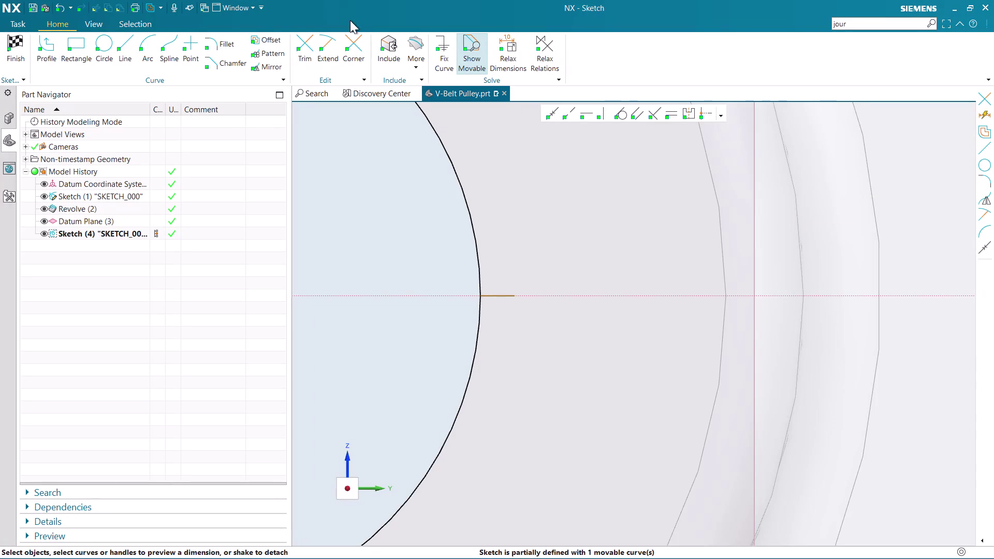
Offset the short line symmetrically by 3 mm into two parallel copies.
click(258, 41)
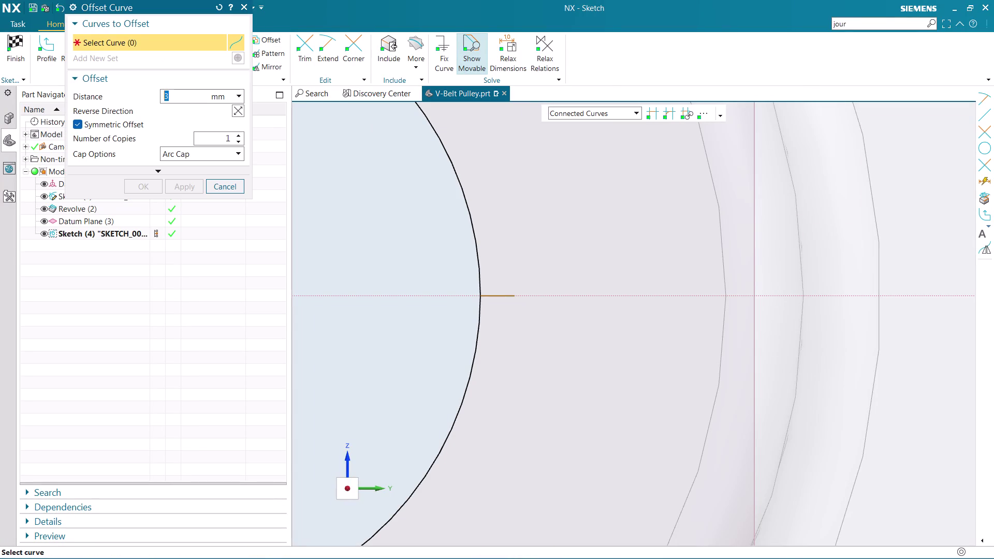
click(505, 297)
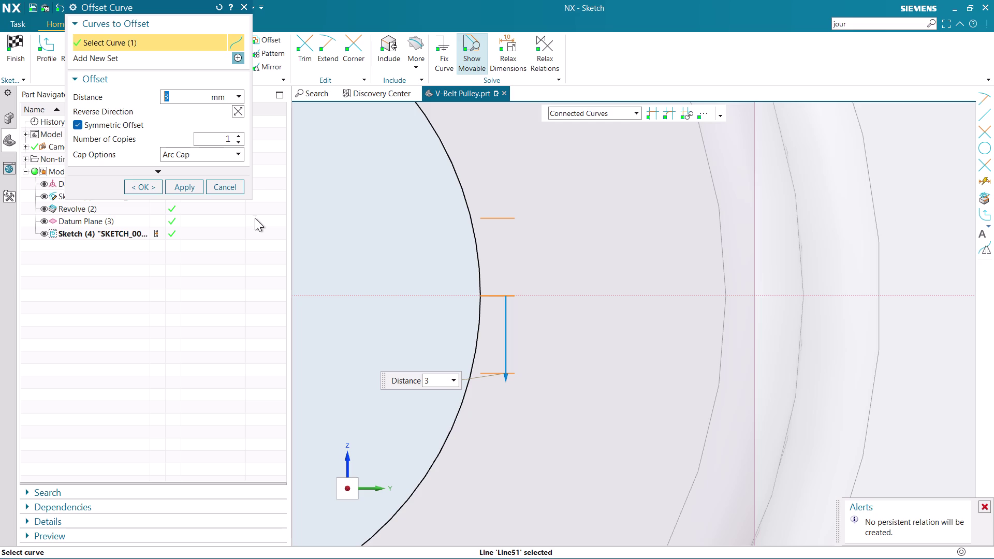
click(146, 186)
scroll(down, 3)
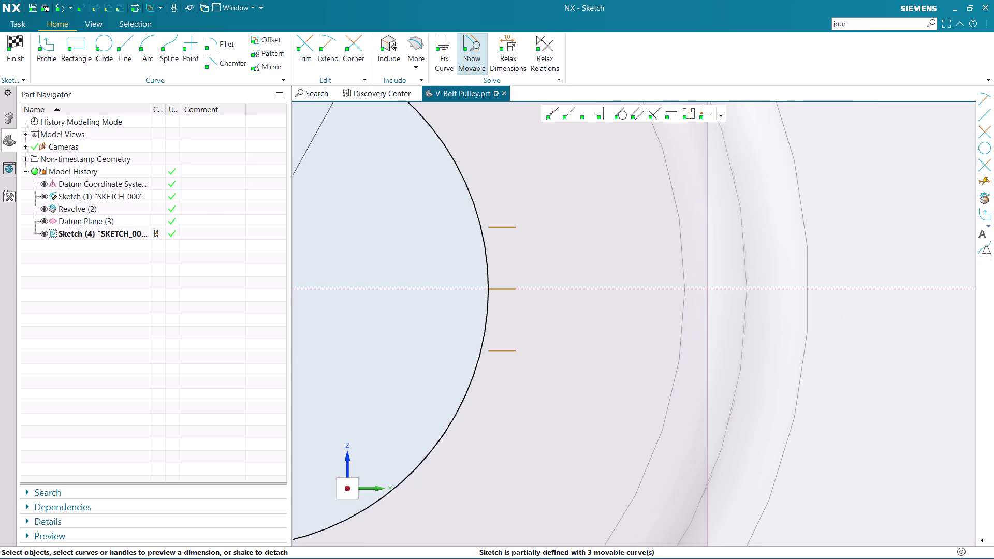
scroll(up, 3)
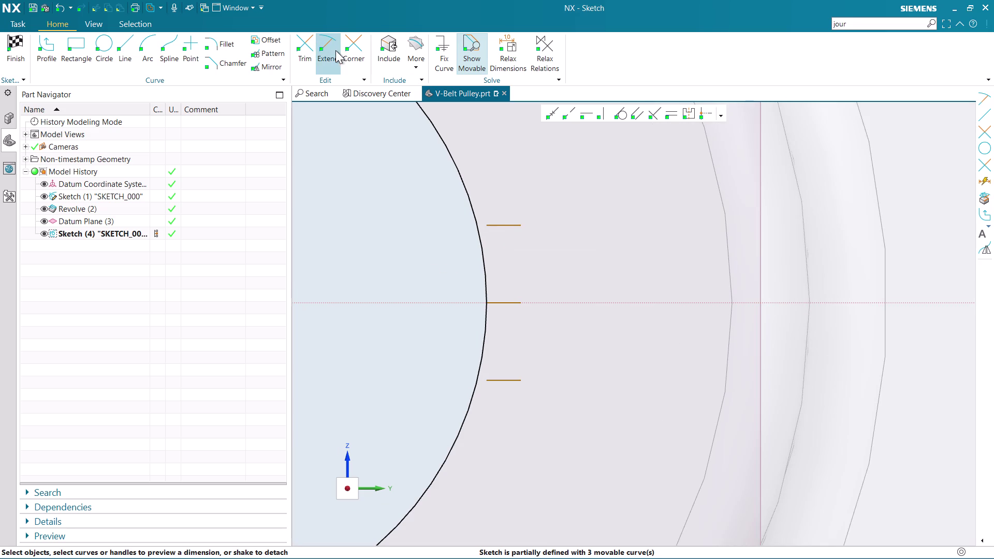
Extend the upper and lower offset lines.
click(327, 49)
click(500, 223)
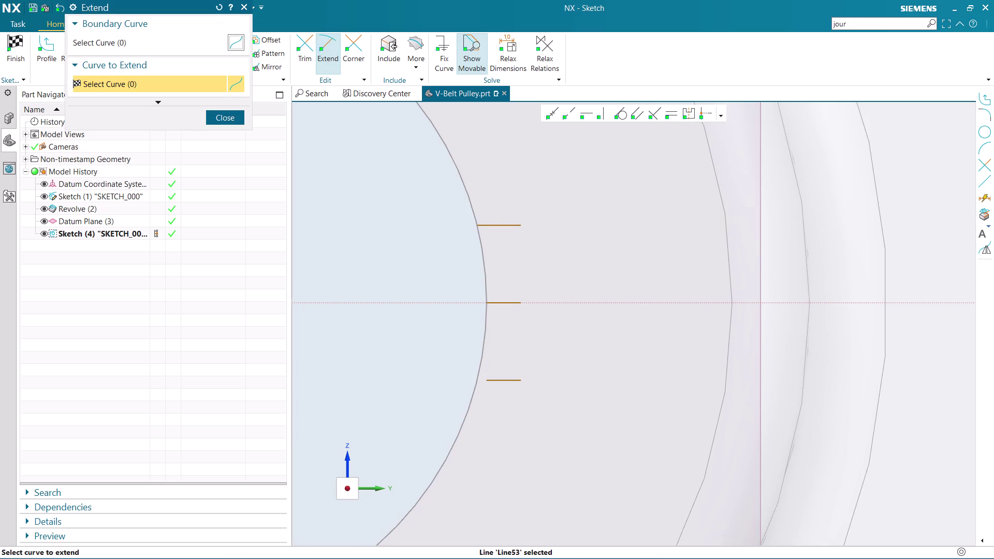
click(500, 383)
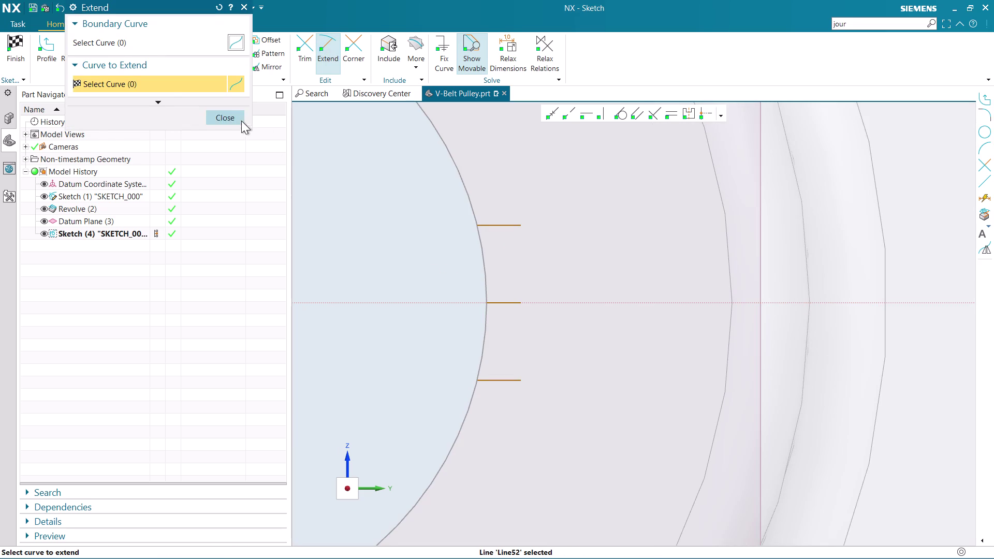
click(238, 120)
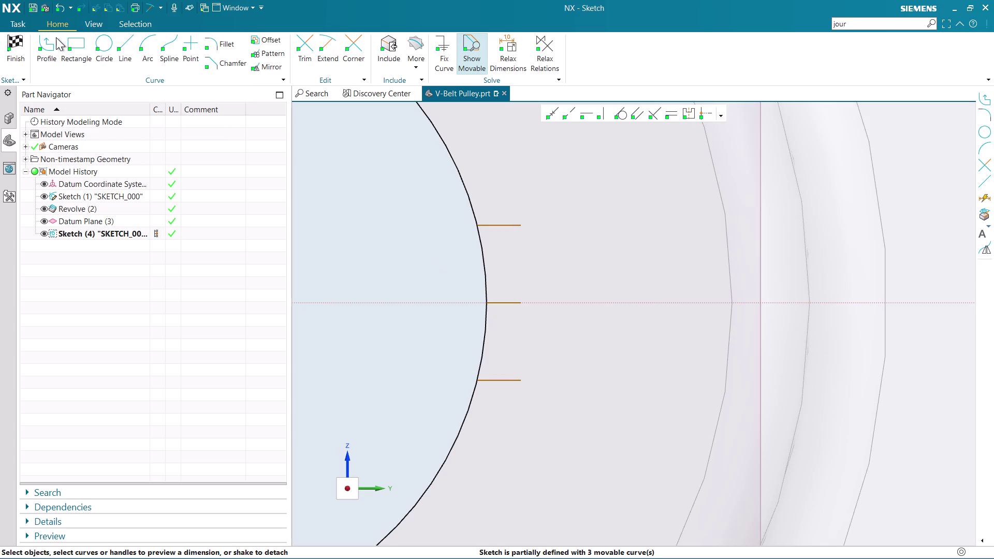
Draw a vertical line joining the ends of the upper and lower lines.
click(51, 40)
click(521, 227)
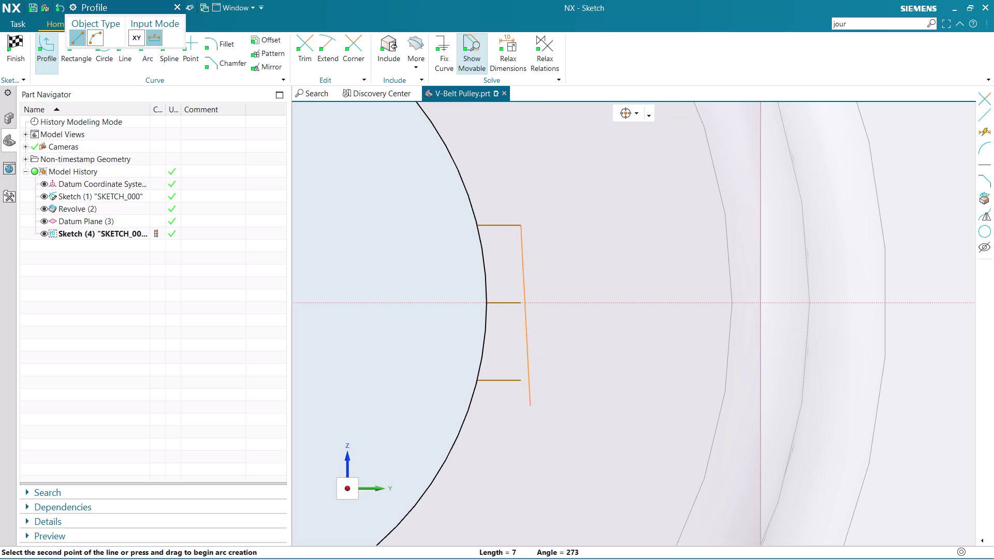
click(521, 382)
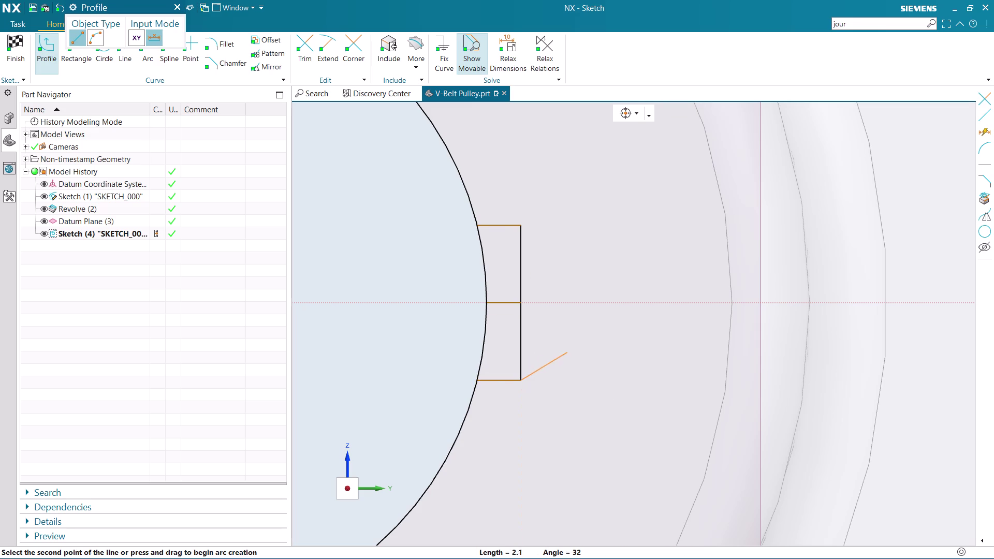
key(Escape)
key(Escape)
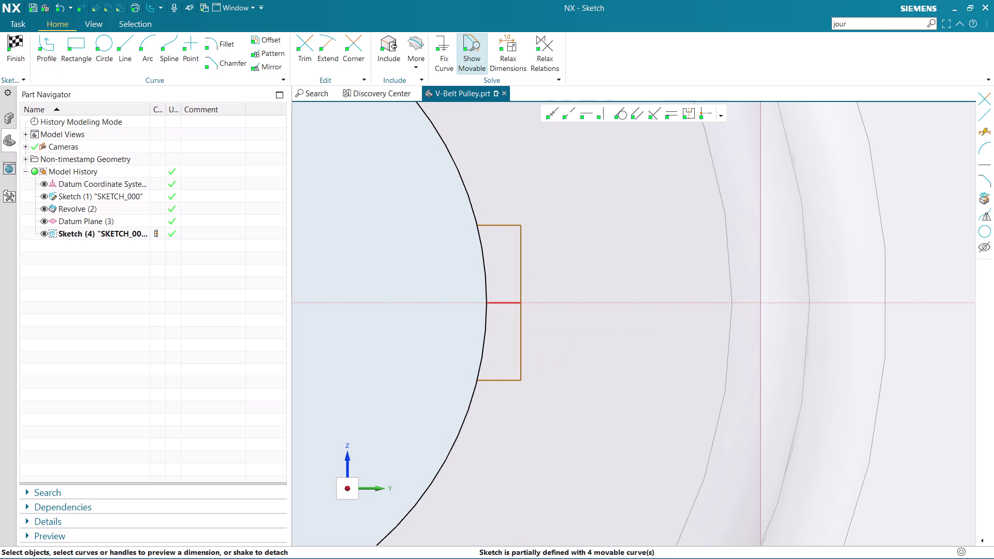
Set the keyway width dimension on the centre line to 3.
click(504, 305)
double_click(549, 451)
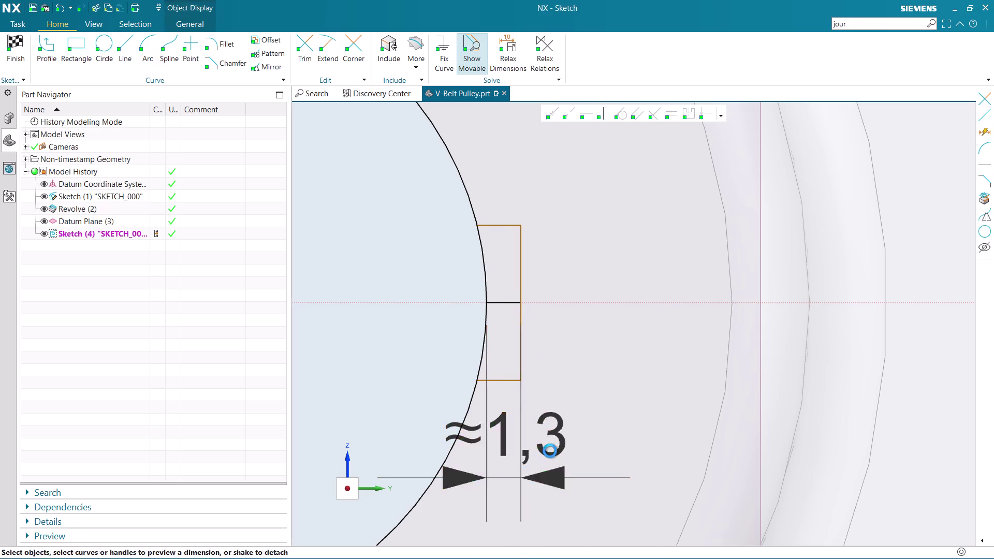
key(3)
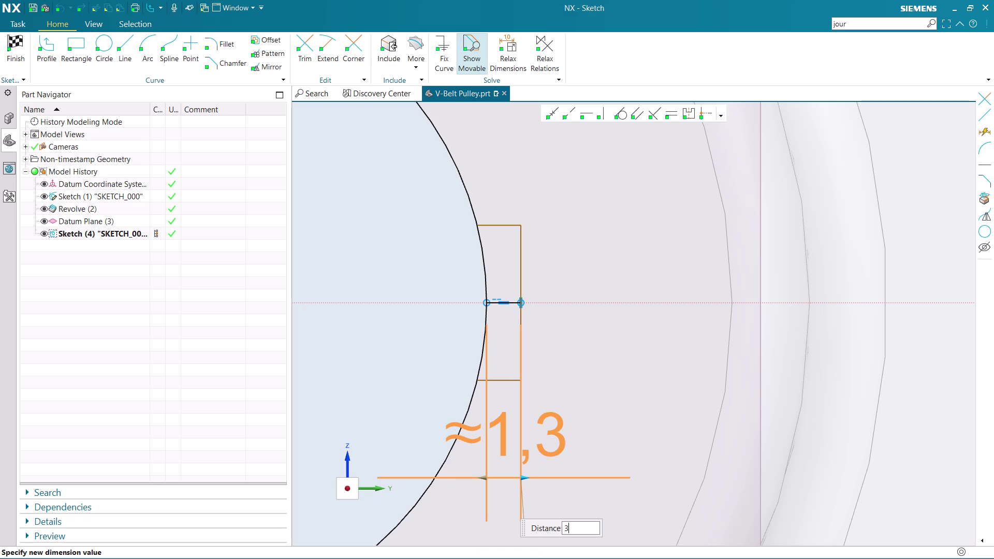
key(Return)
middle_click(632, 410)
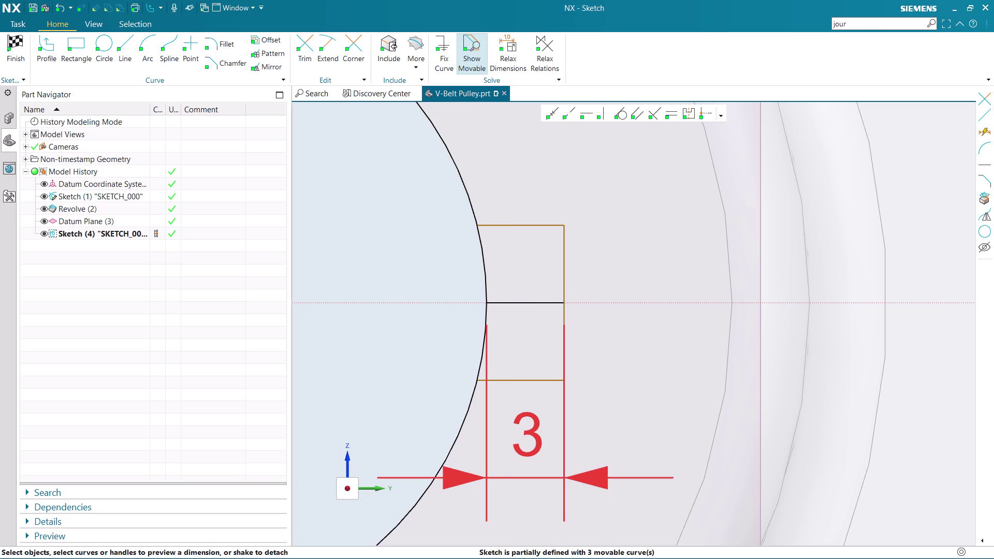
click(599, 482)
key(Delete)
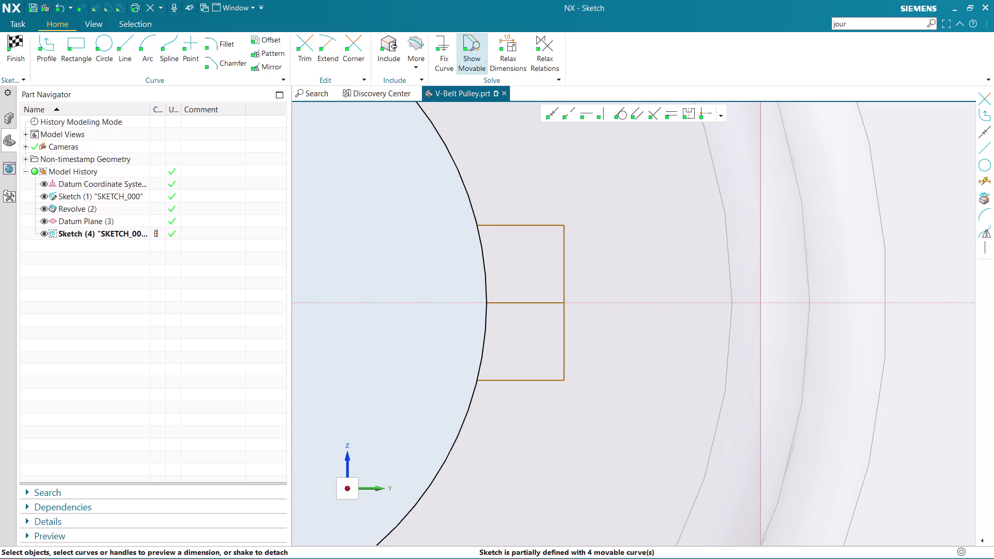
Change the centre line's settings from its right-click menu.
click(517, 302)
right_click(530, 304)
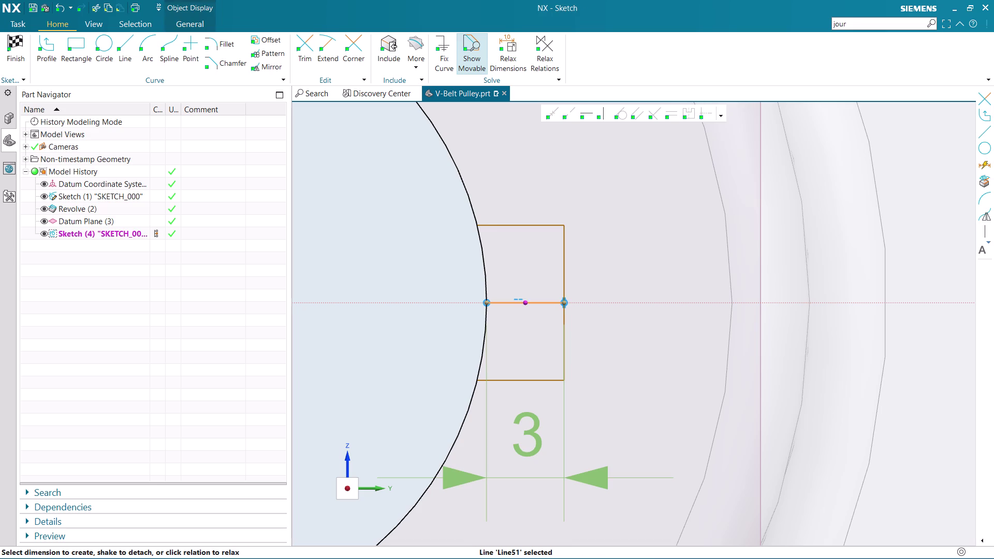
right_click(545, 301)
click(556, 293)
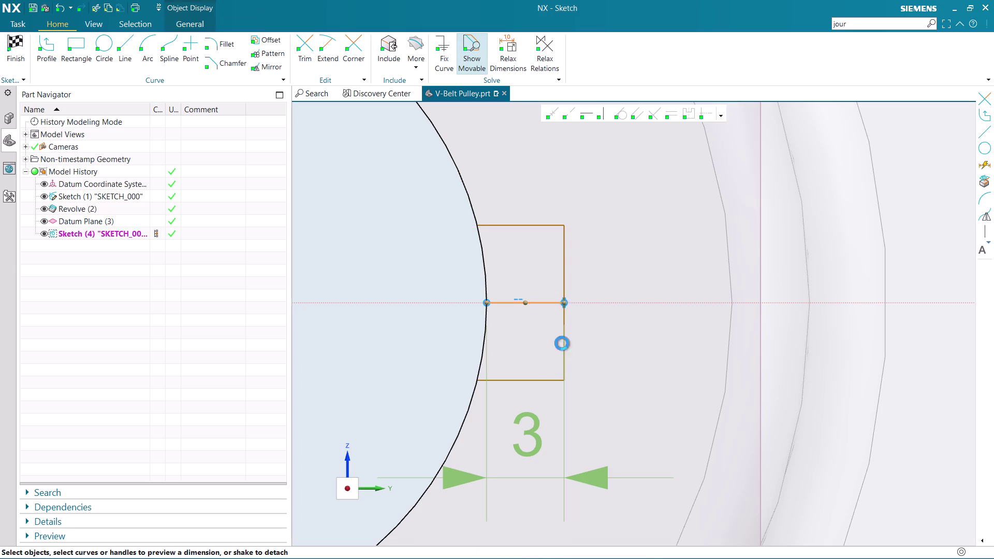
Set the keyway depth from the bore edge to 3.
click(512, 384)
double_click(535, 510)
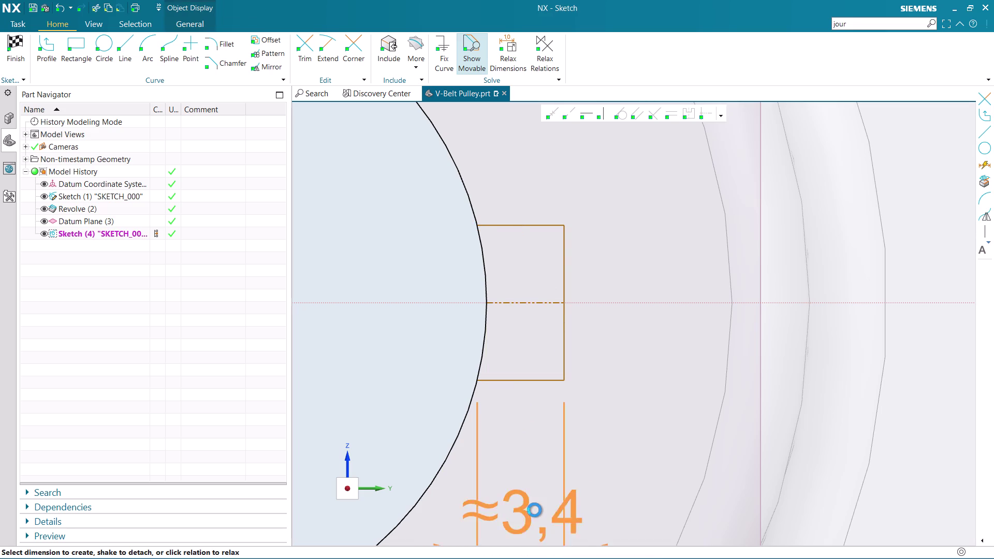
key(3)
key(Return)
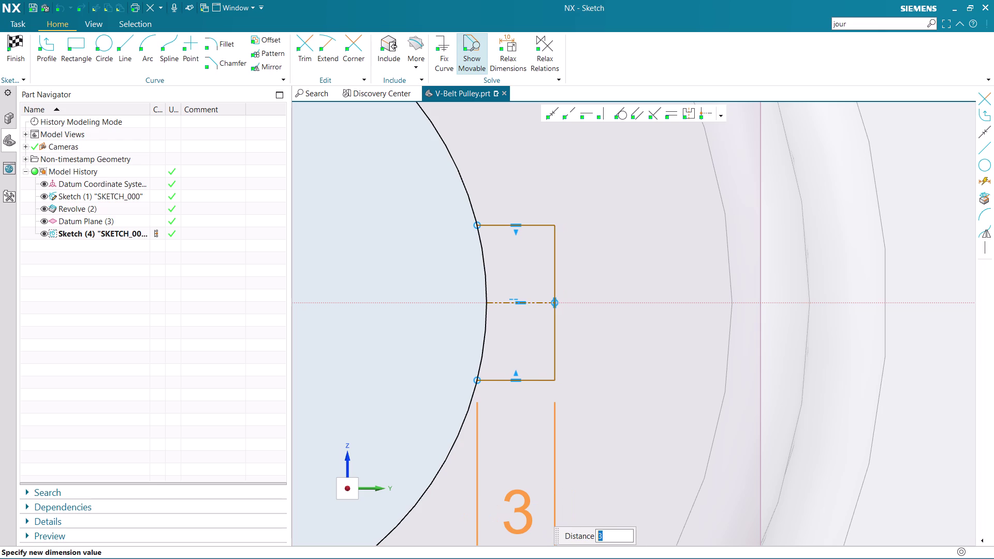
middle_click(608, 388)
scroll(down, 3)
scroll(down, 3)
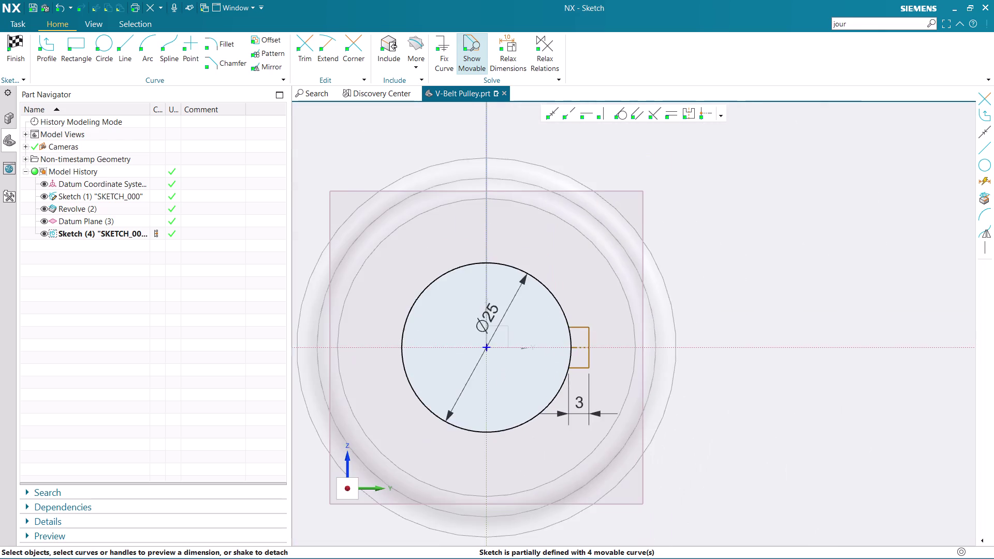
scroll(up, 3)
Trim away the bore arc and leftover centre line segments inside the keyway.
click(312, 56)
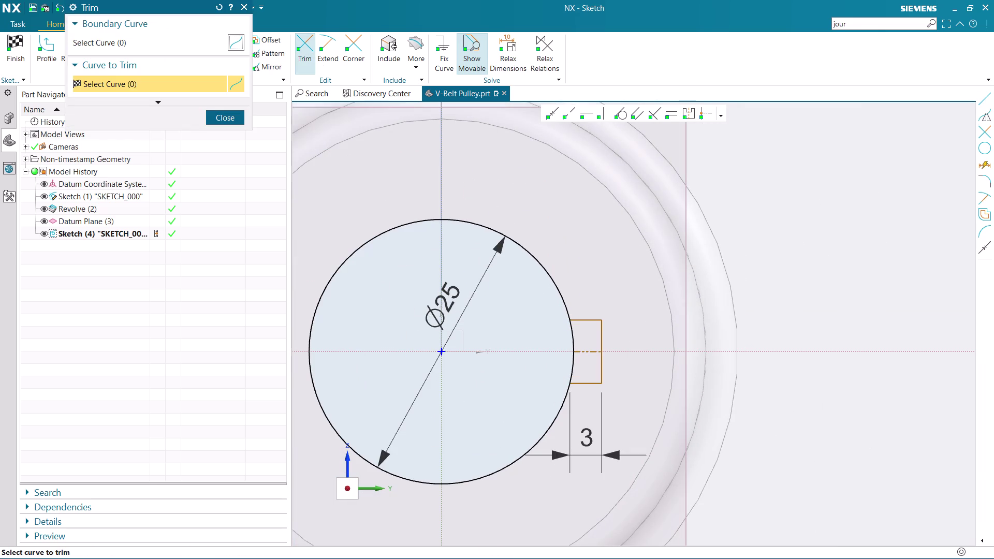
click(574, 361)
click(571, 343)
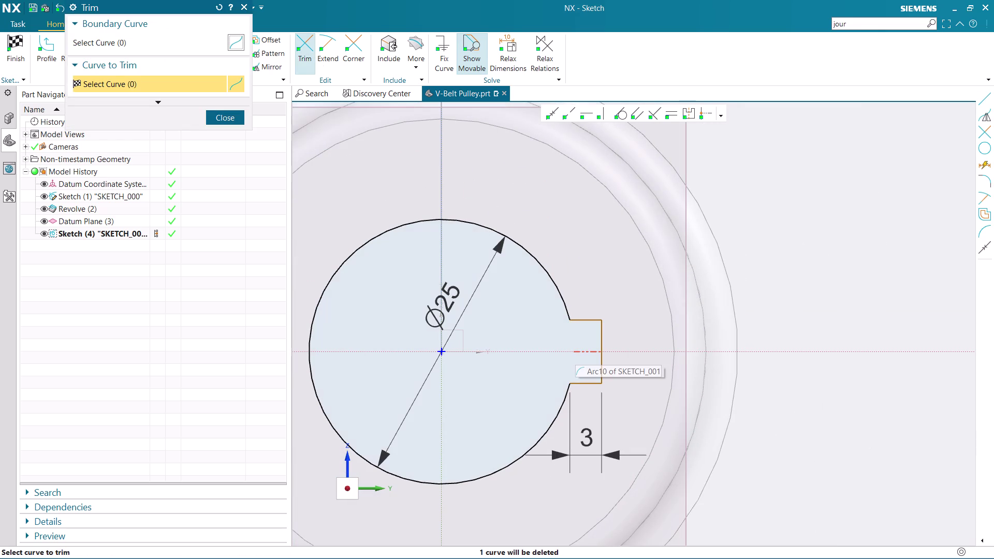
click(586, 353)
click(238, 118)
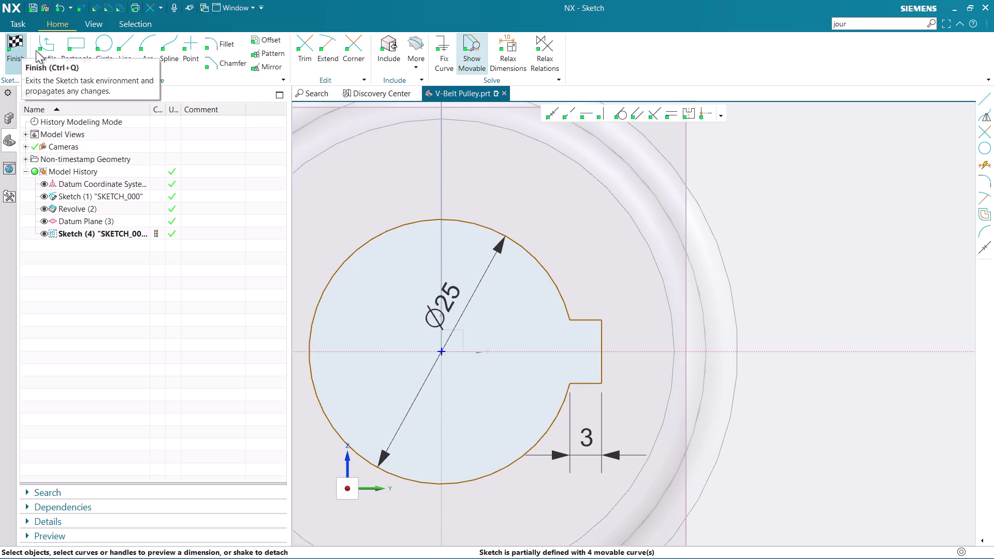
scroll(down, 3)
scroll(down, 3)
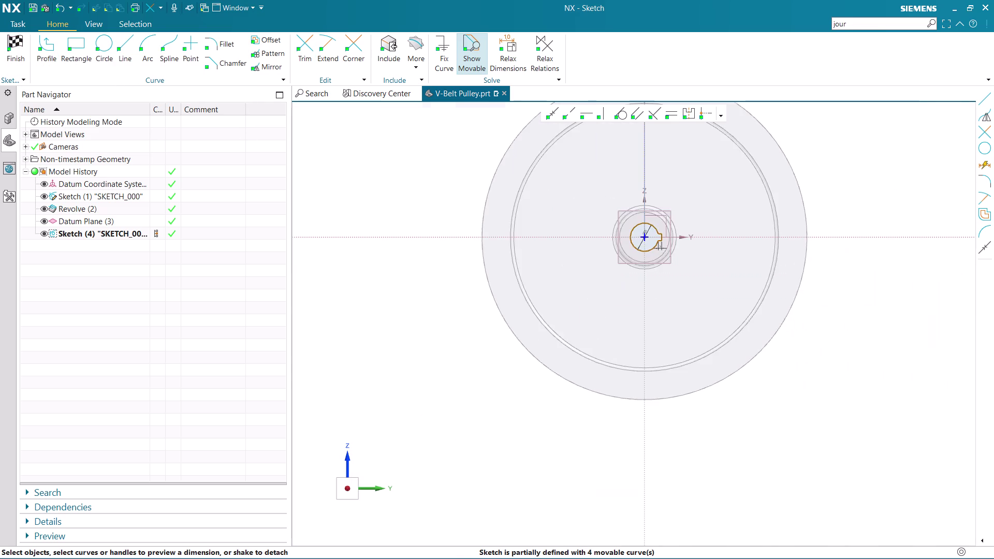
scroll(up, 3)
scroll(up, 3)
scroll(up, 3)
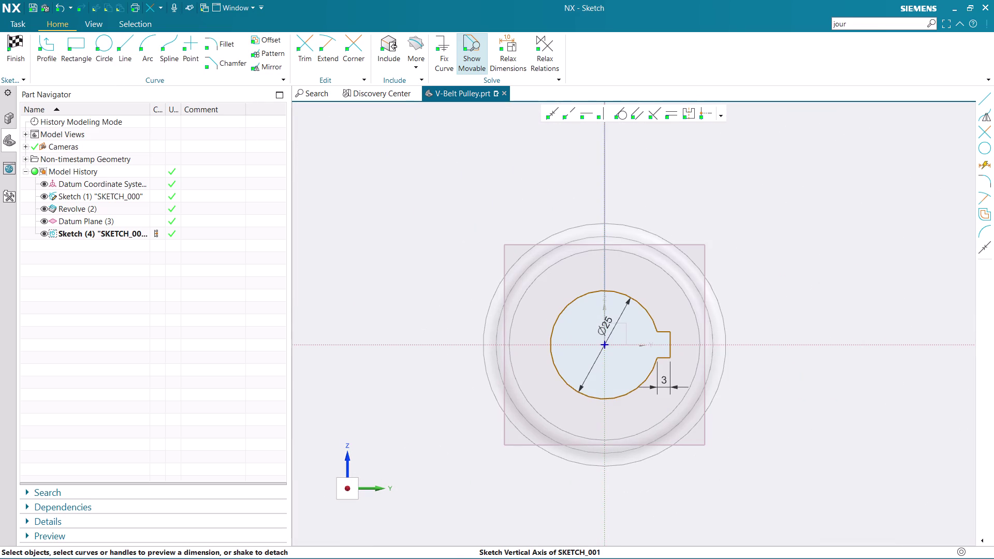
click(104, 52)
Draw a Ø125 circle centred on the sketch origin.
scroll(up, 3)
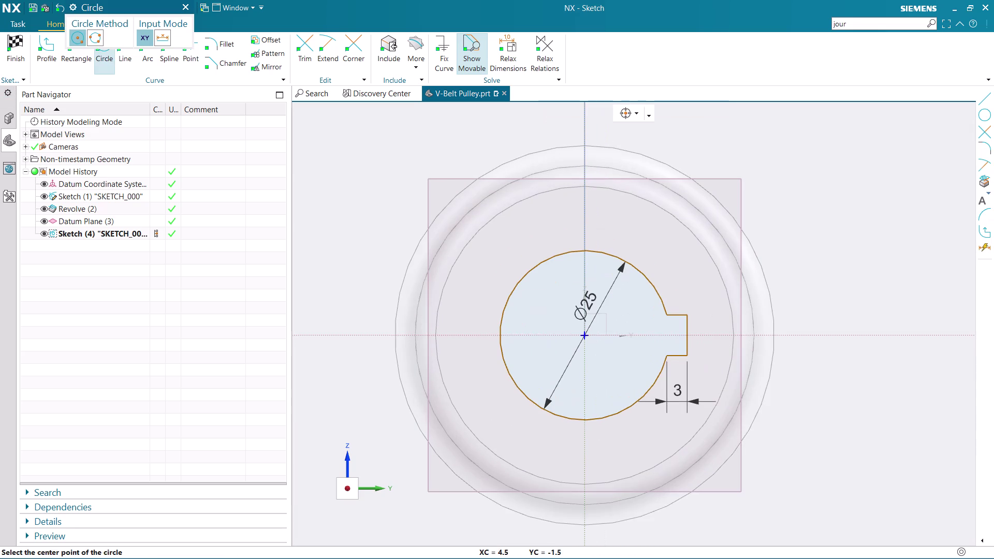
click(584, 335)
scroll(down, 3)
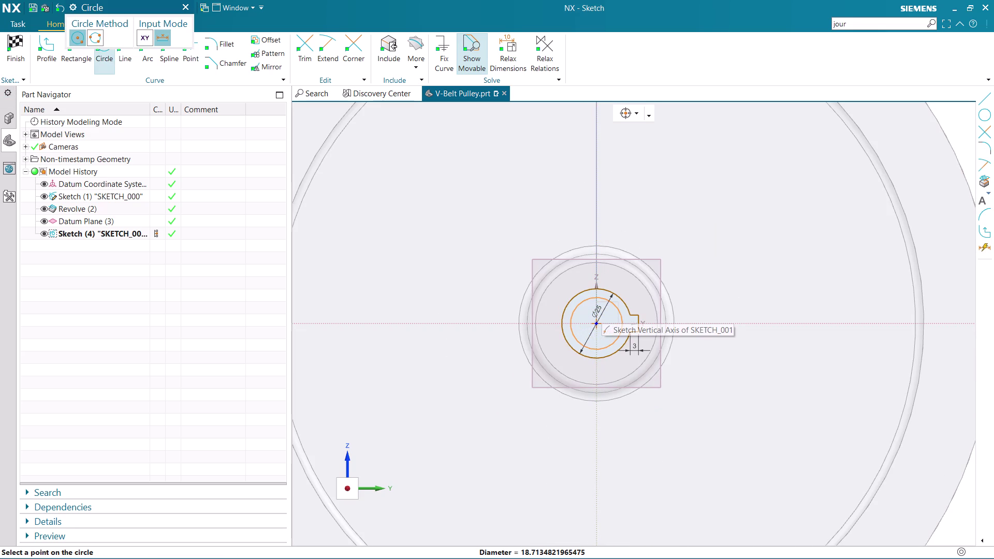
scroll(down, 3)
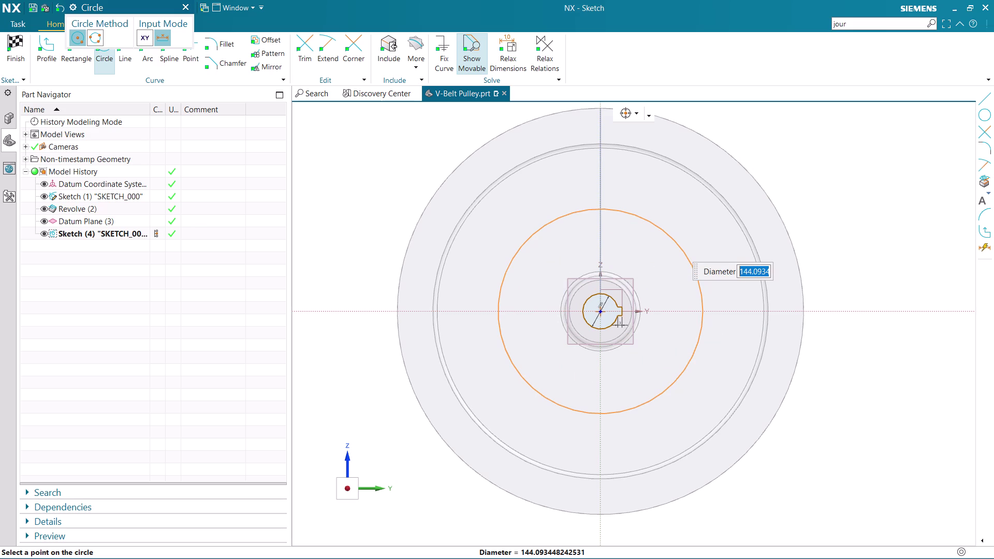
text(125)
key(Return)
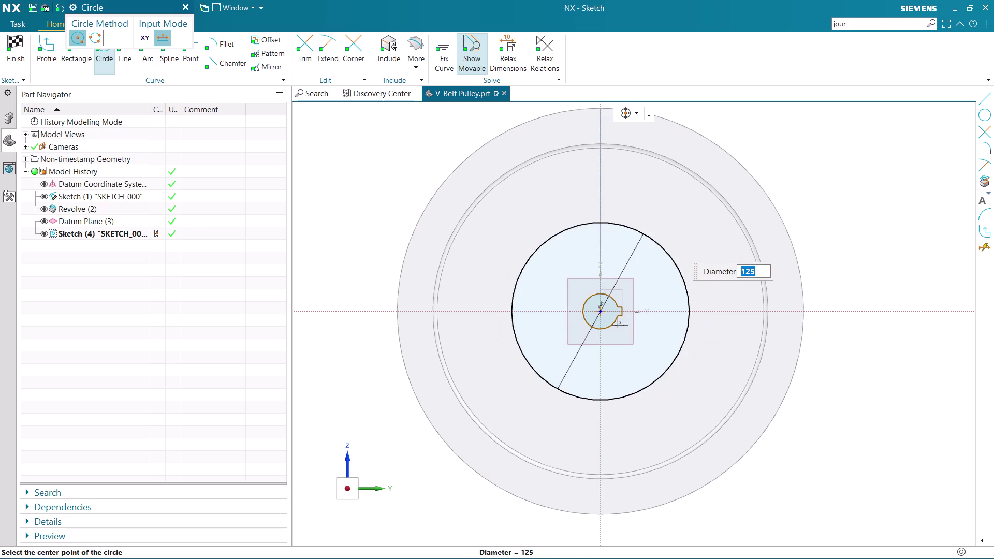
key(Escape)
key(Escape)
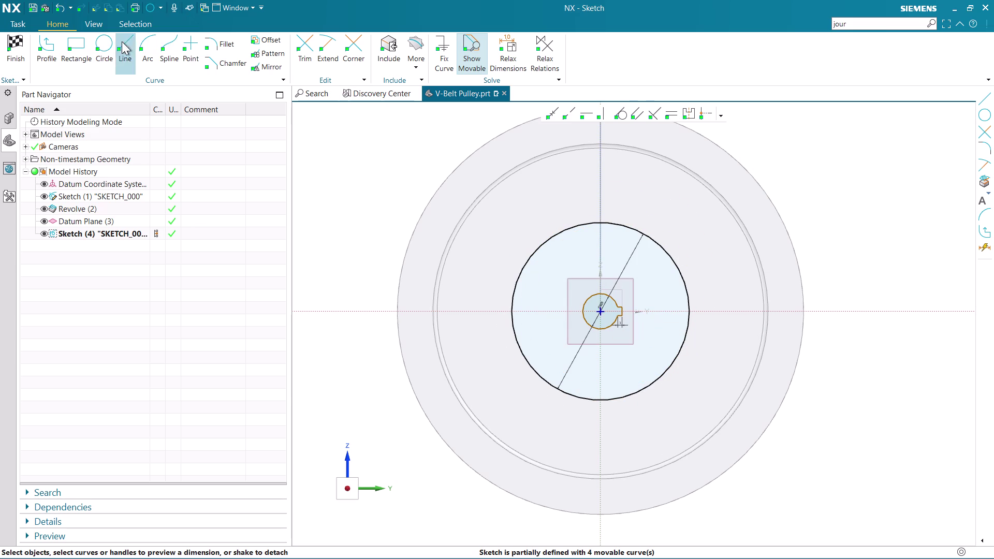
Draw a Ø36 circle centred on the vertical axis above the hub.
click(107, 39)
scroll(up, 3)
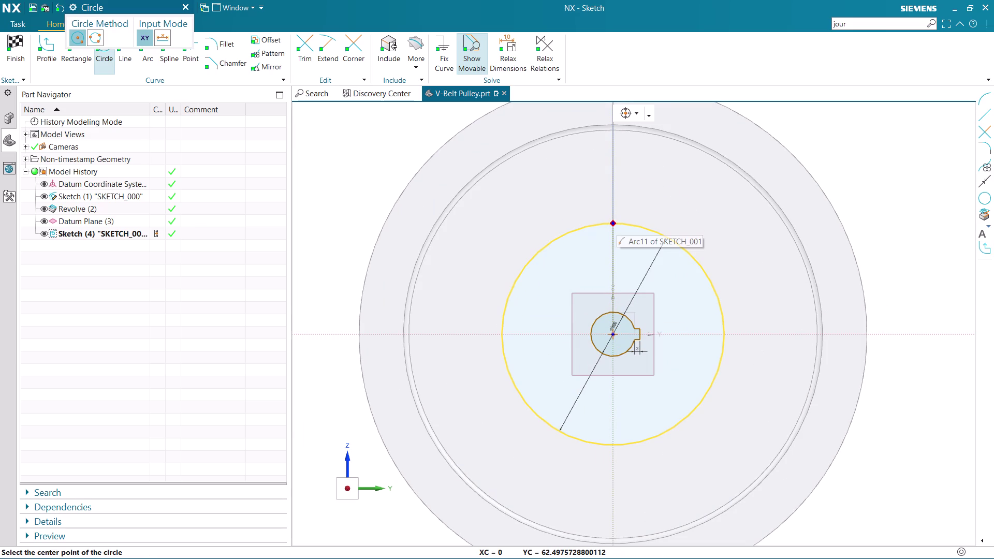
scroll(up, 3)
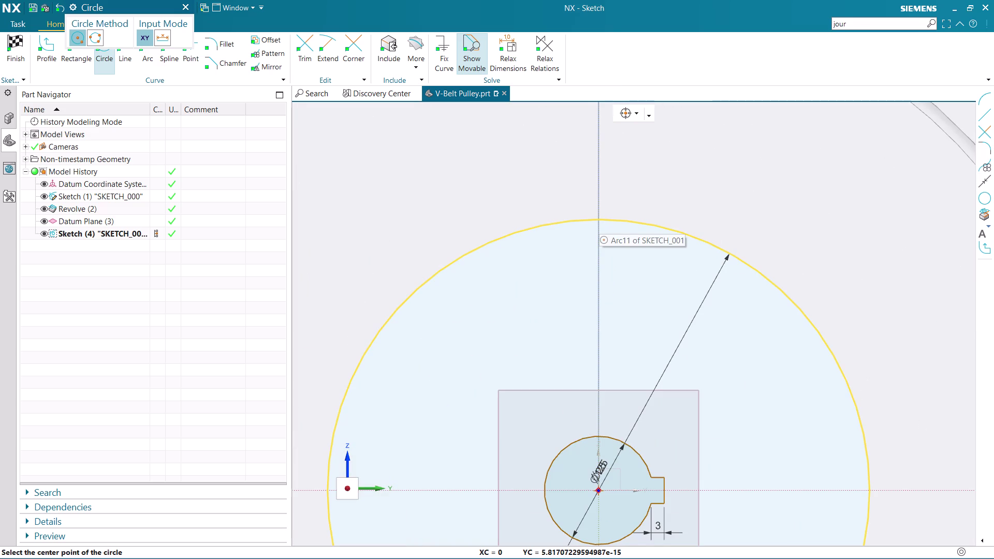
click(599, 220)
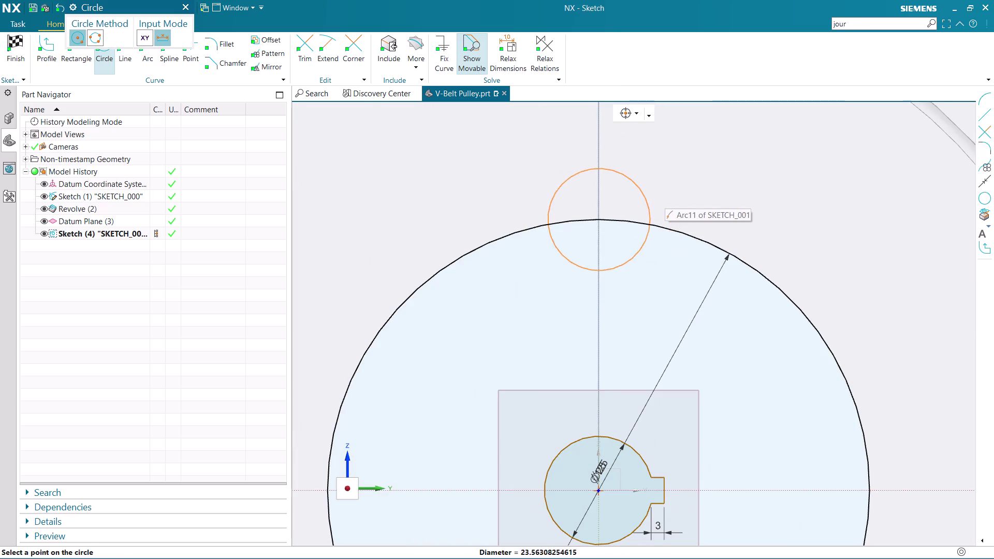
scroll(down, 3)
scroll(down, 3)
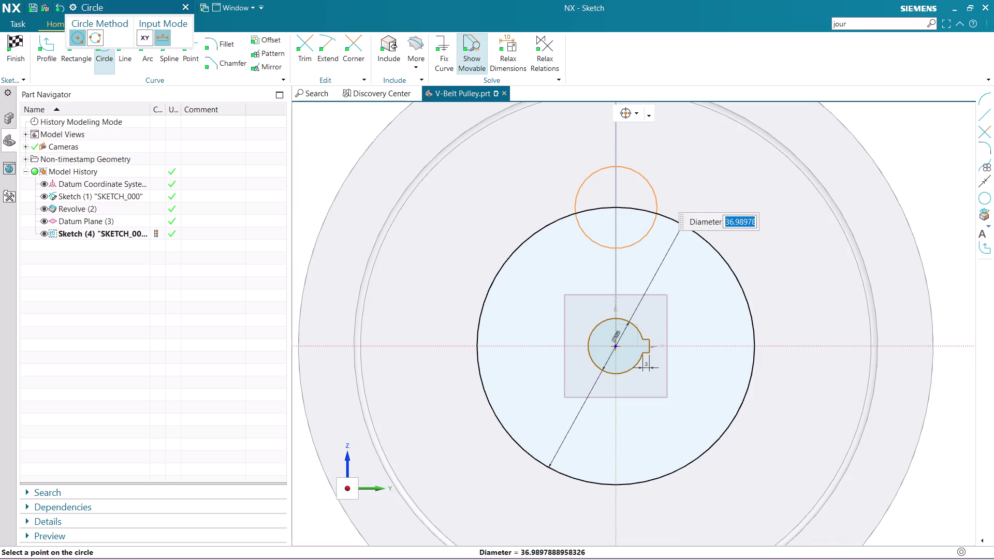
text(3)
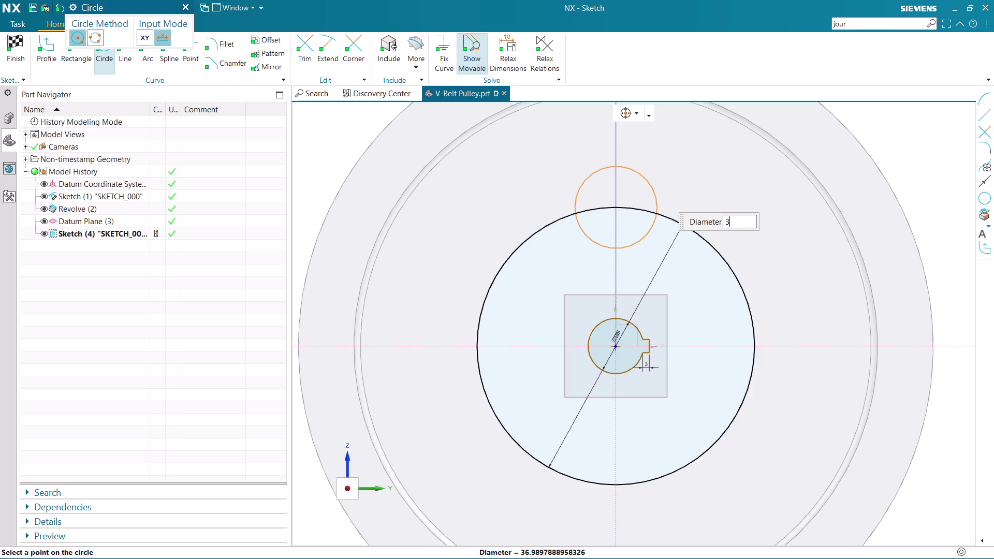
text(6)
key(Return)
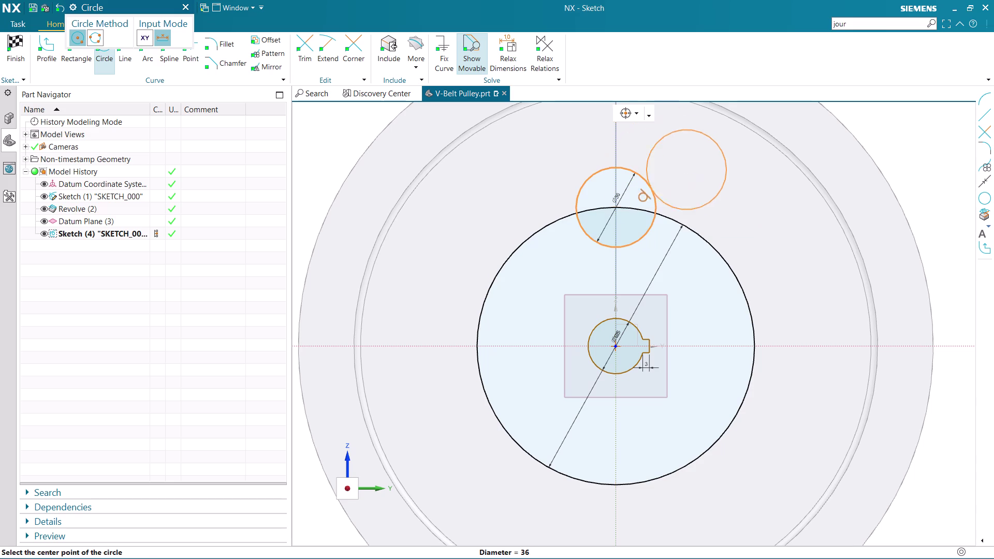
middle_click(693, 178)
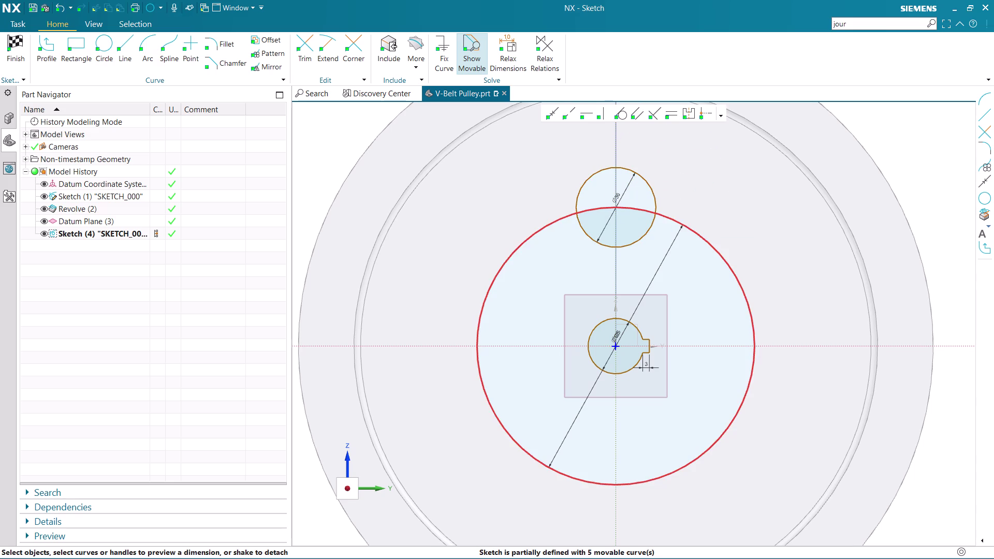
Convert the large circle to a reference curve, then clear the selection.
right_click(677, 222)
click(692, 207)
scroll(up, 3)
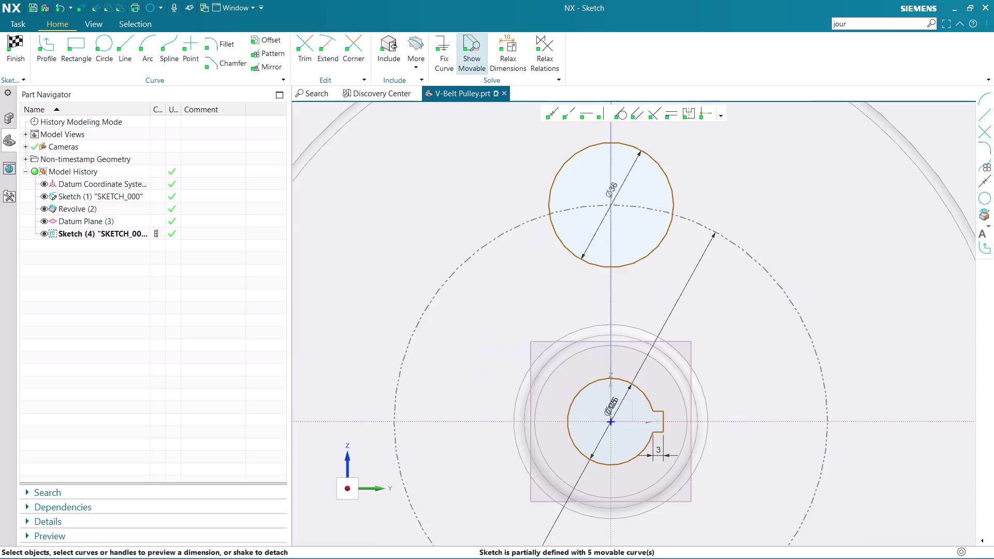
scroll(up, 3)
click(781, 192)
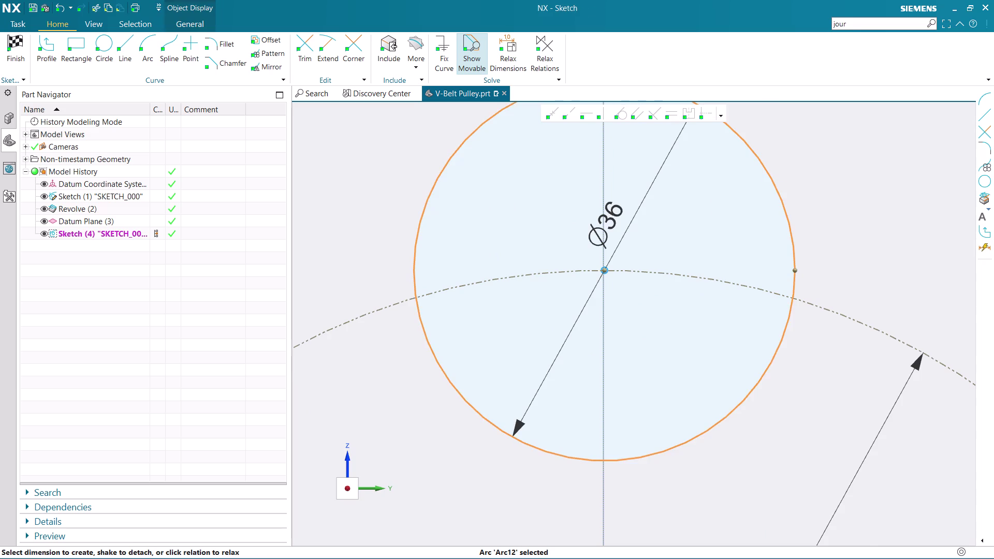
scroll(up, 3)
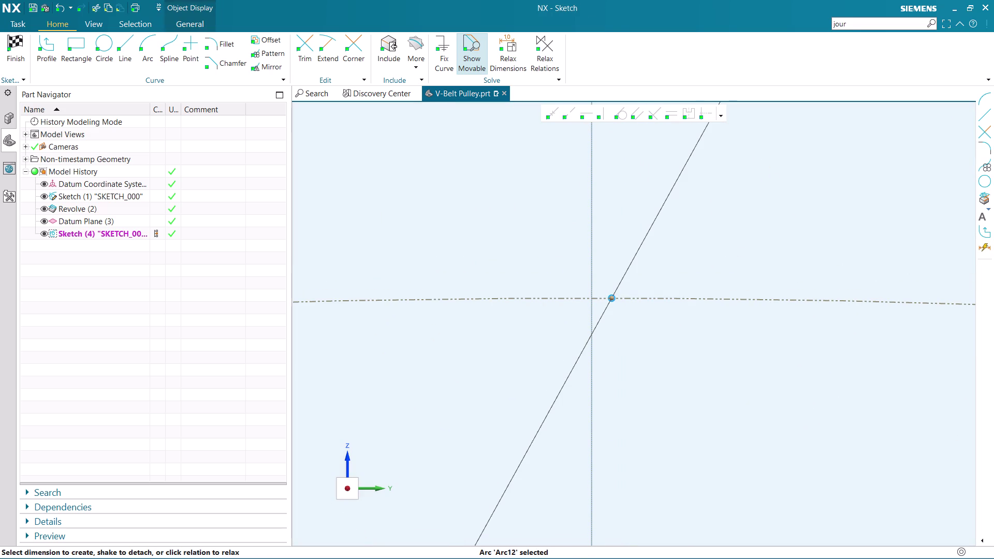
key(Escape)
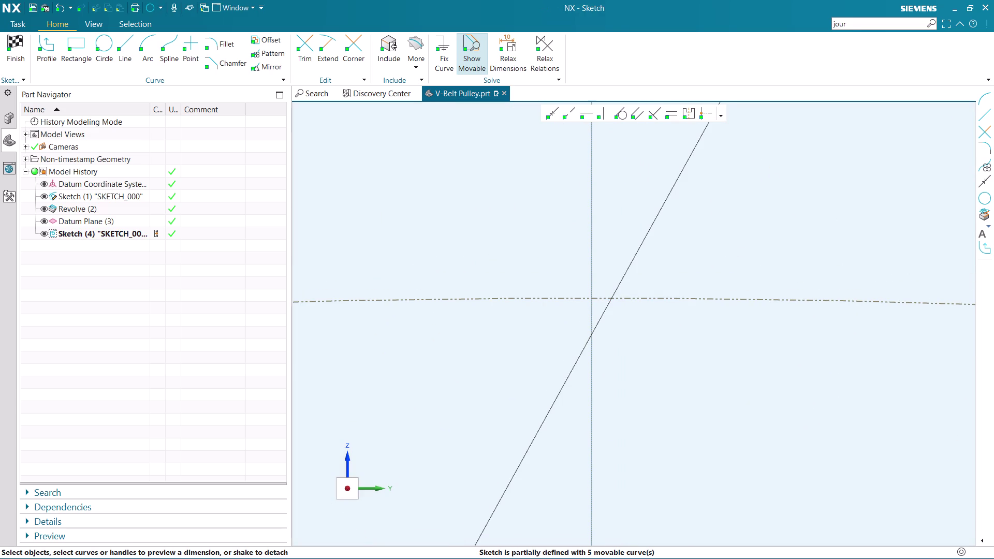
Make the Ø36 circle's centre coincident with the dashed reference circle.
click(557, 120)
scroll(down, 3)
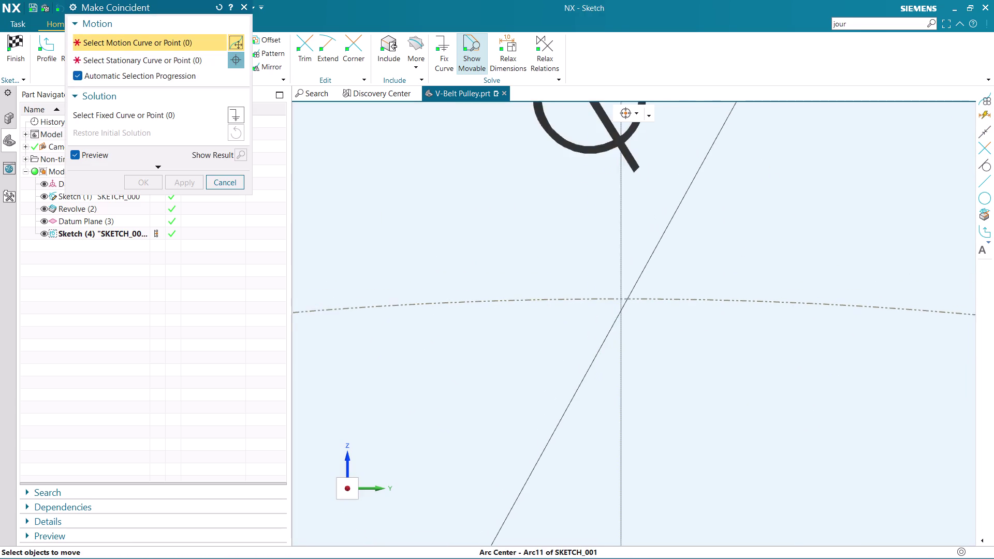
scroll(down, 3)
scroll(down, 3)
scroll(up, 3)
scroll(up, 3)
scroll(up, 3)
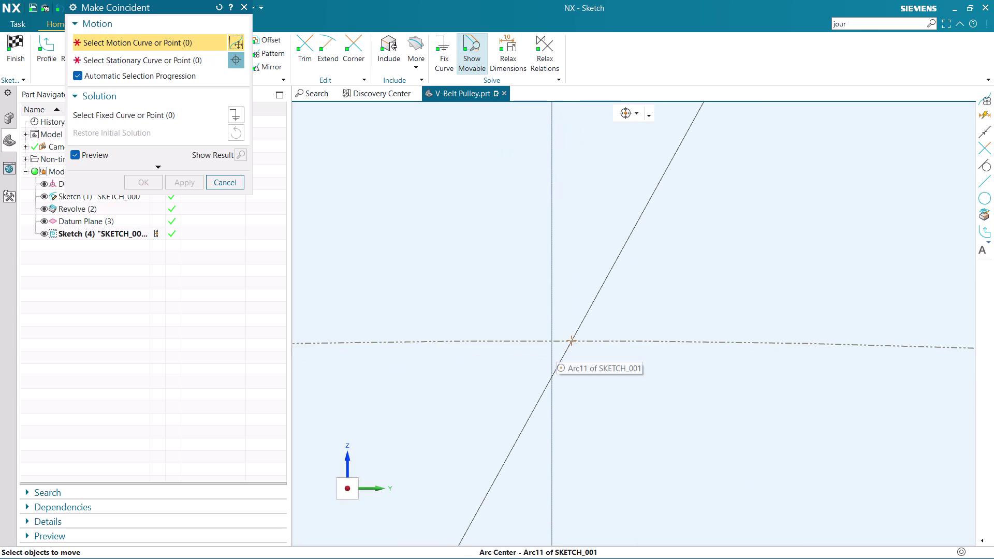
scroll(up, 3)
click(575, 340)
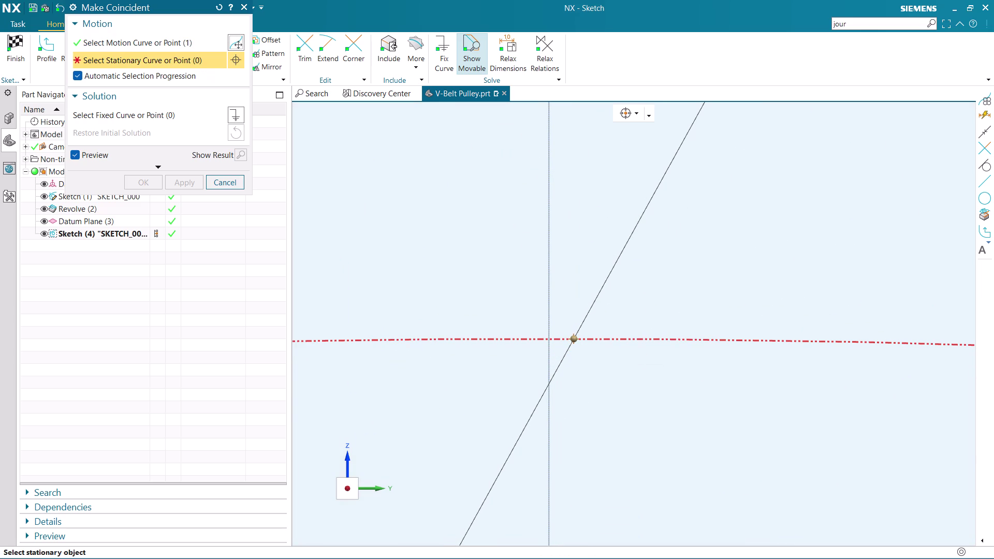
click(550, 338)
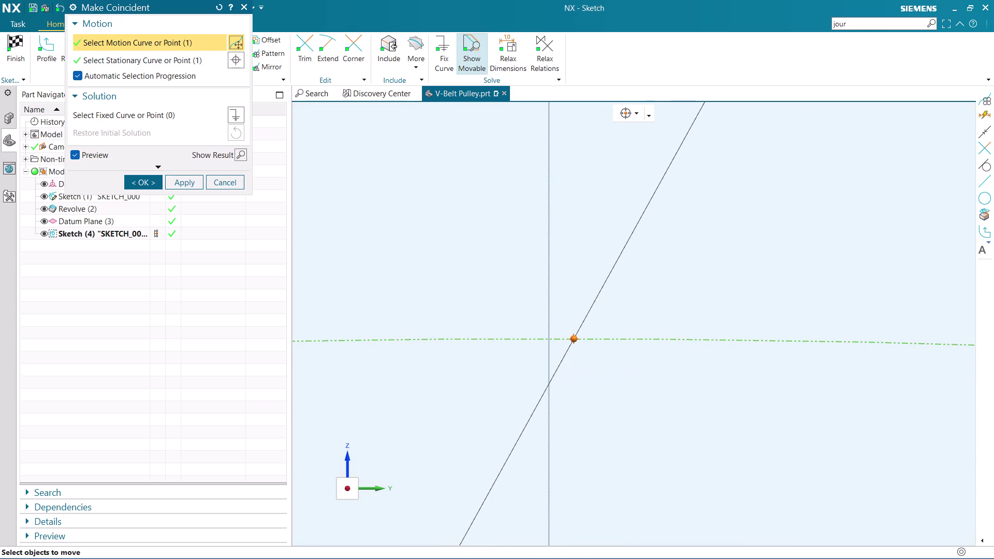
click(218, 180)
Undo the last sketch change.
scroll(up, 3)
scroll(down, 3)
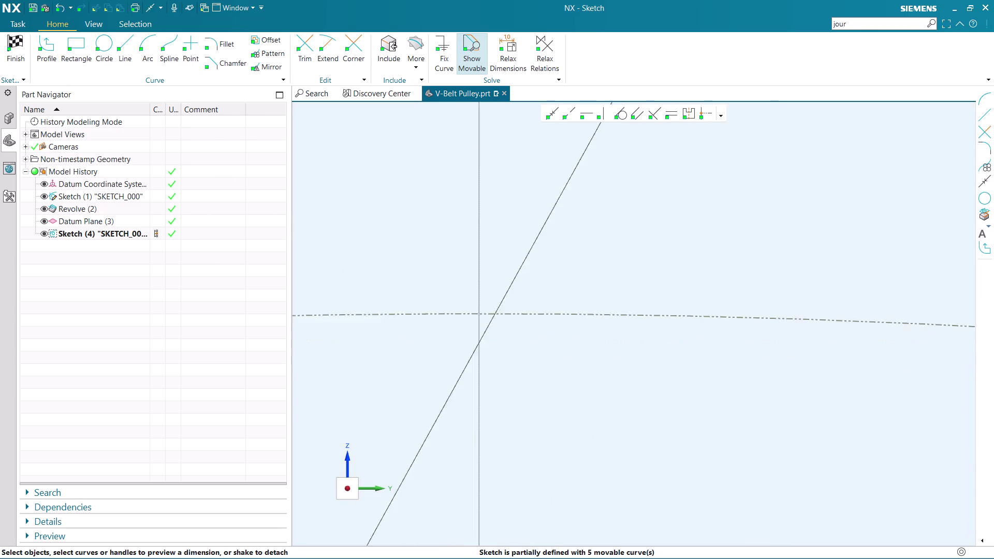
scroll(down, 3)
key(ctrl+z)
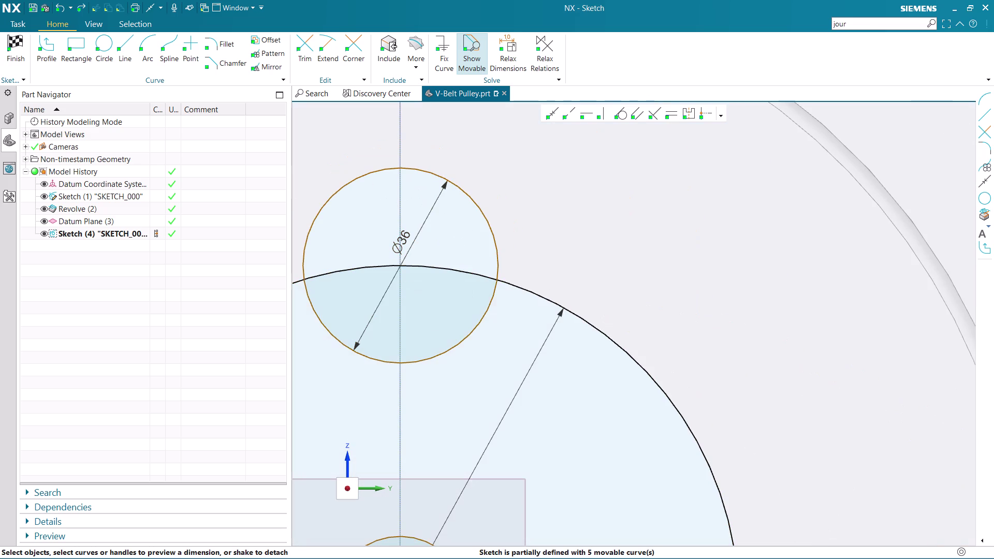
Undo once more and delete the Ø36 circle.
key(ctrl+z)
right_click(448, 269)
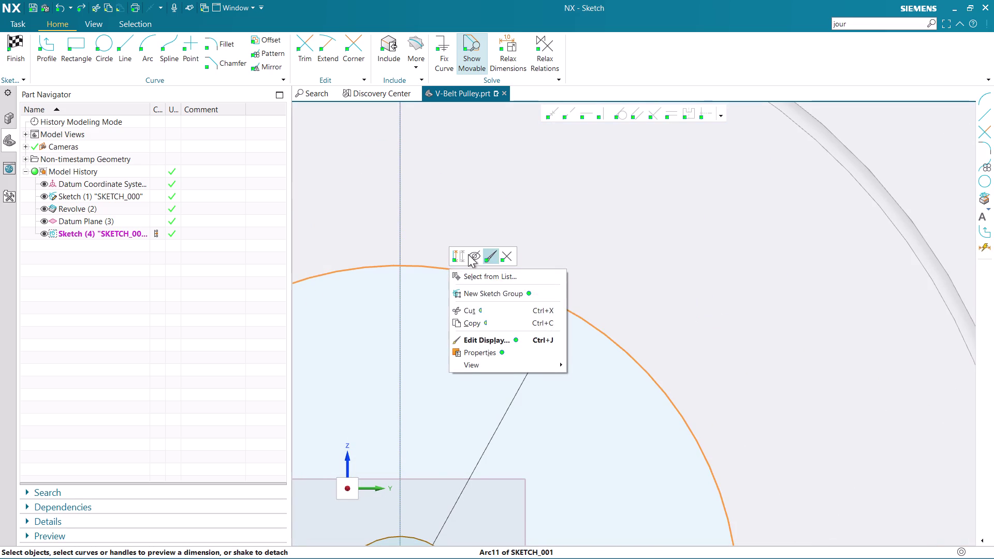
click(459, 254)
scroll(down, 3)
scroll(up, 3)
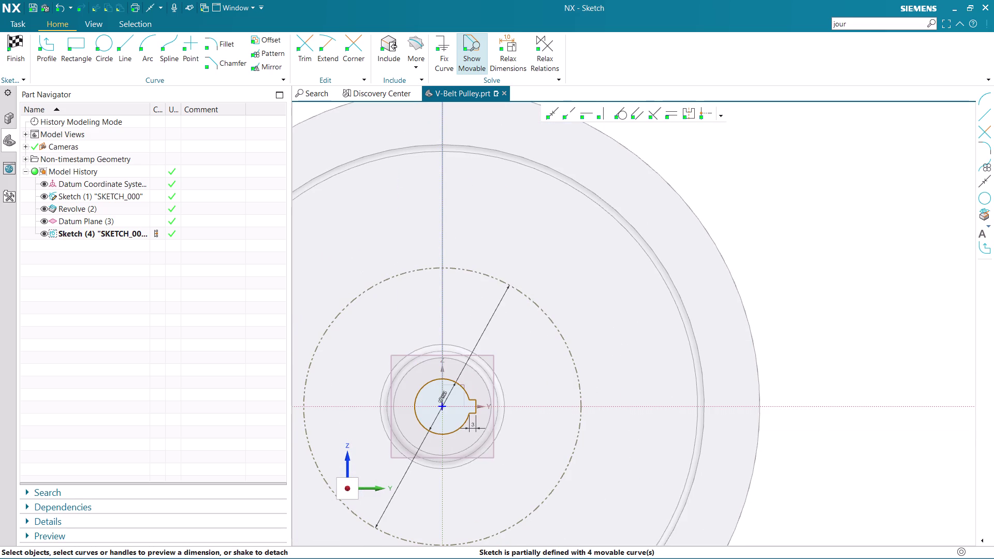
Draw a circle at the sketch origin, then delete it again.
click(101, 45)
scroll(up, 3)
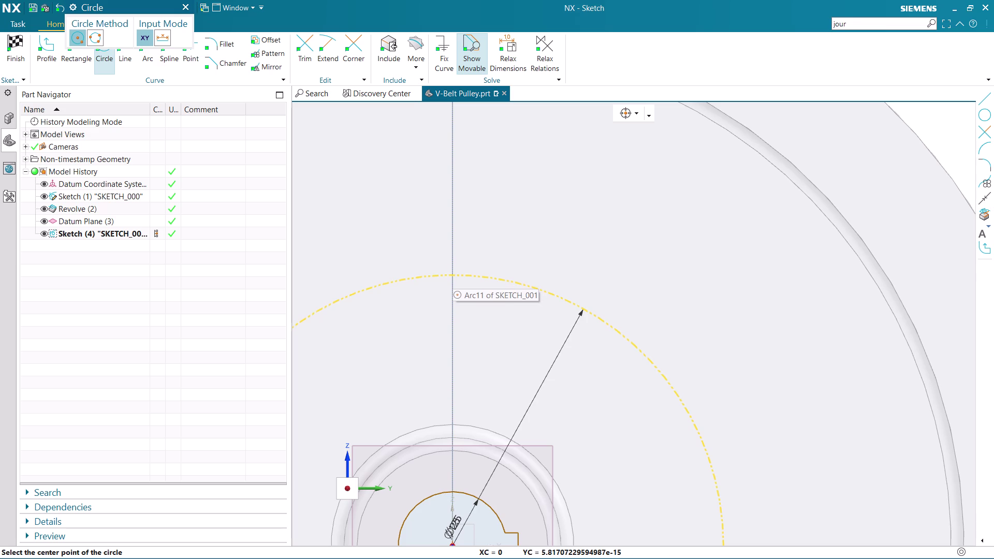
click(454, 275)
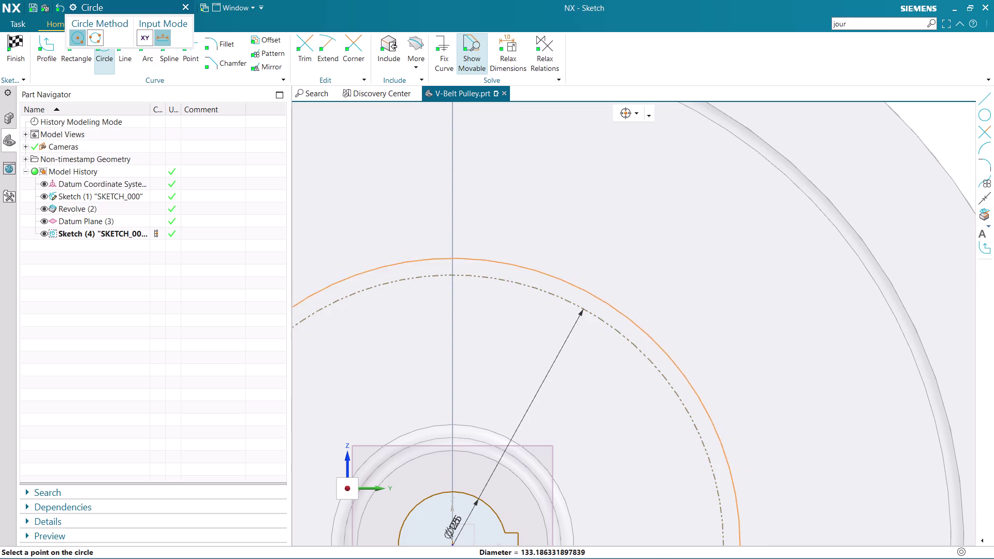
key(ctrl+z)
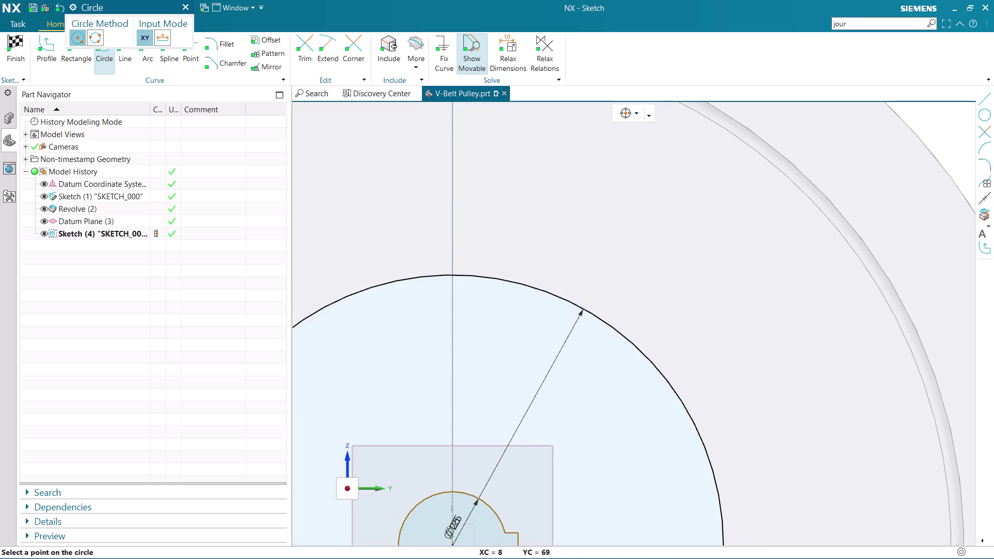
key(Escape)
right_click(468, 279)
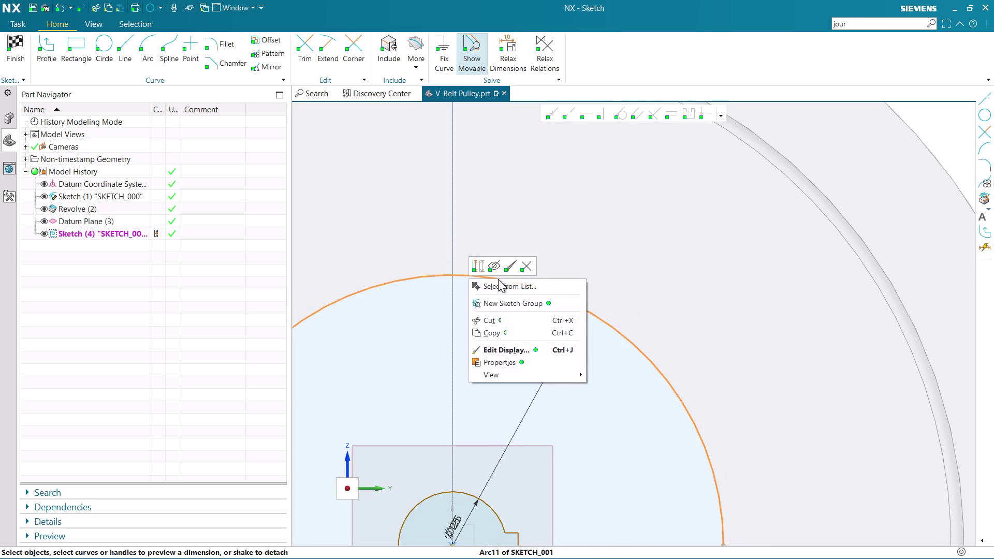
click(481, 265)
scroll(down, 3)
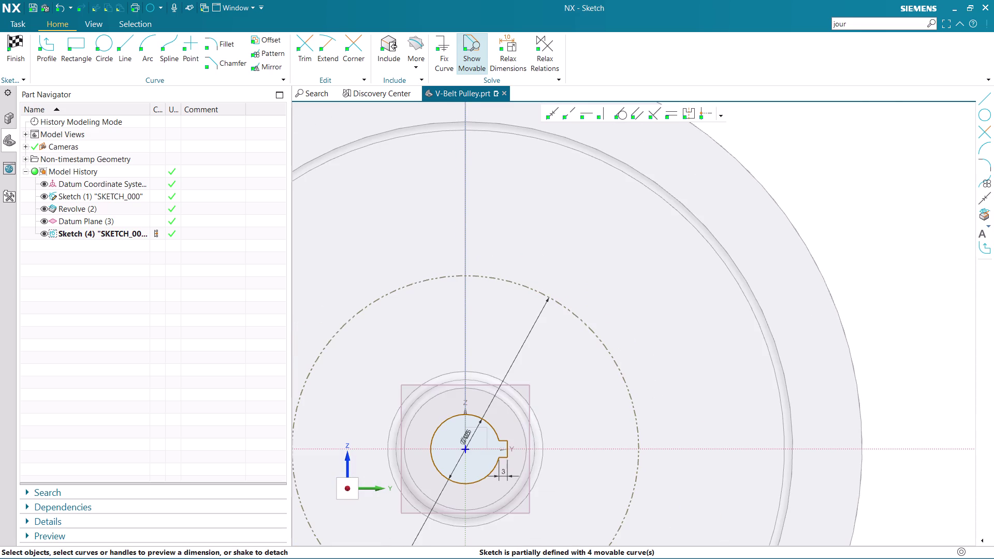
click(49, 51)
Draw a vertical line along the axis down to the hub centre.
scroll(up, 3)
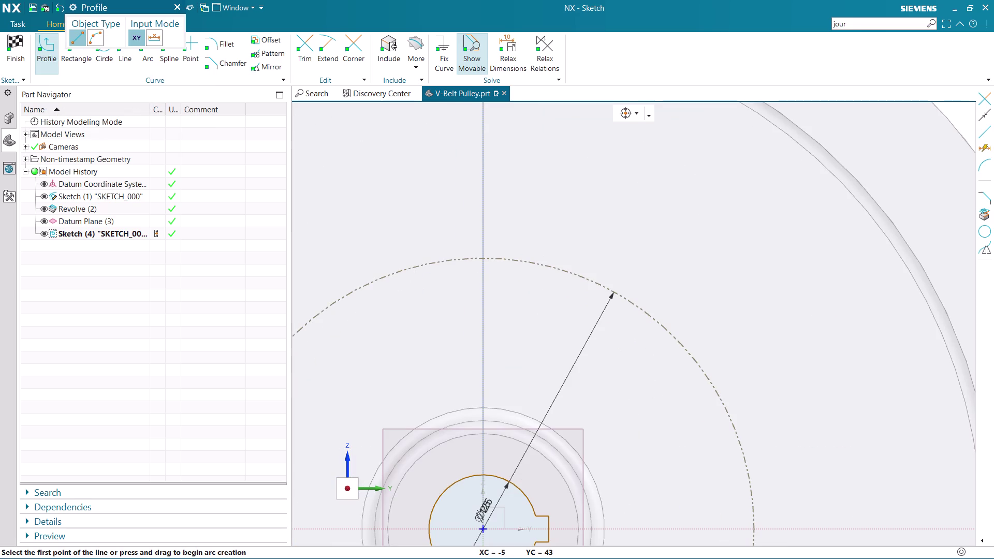
click(483, 243)
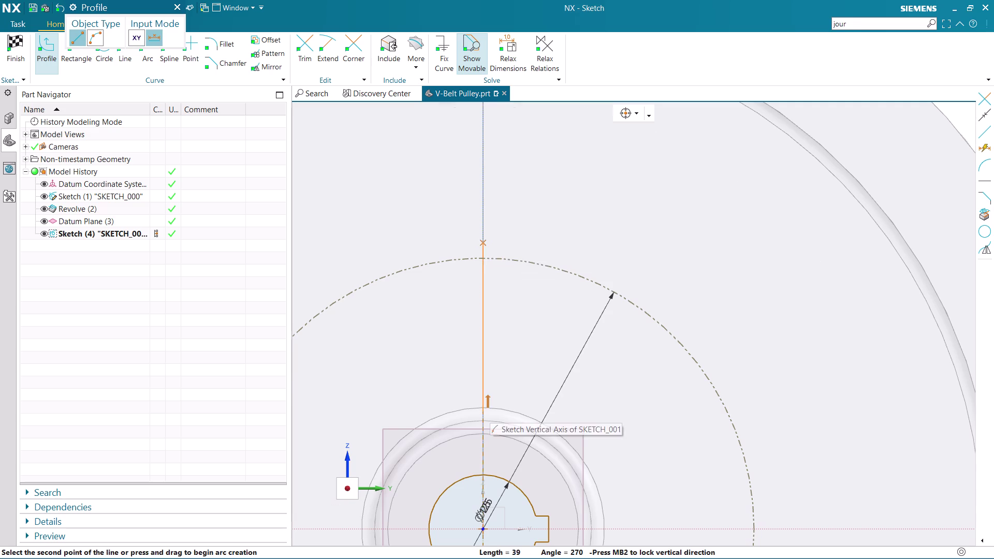
scroll(down, 3)
scroll(up, 3)
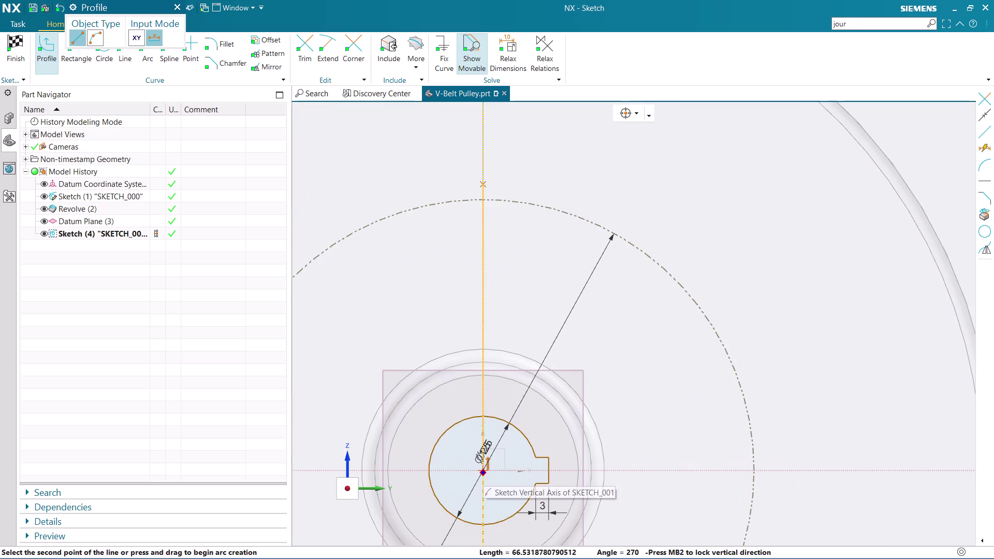
click(483, 472)
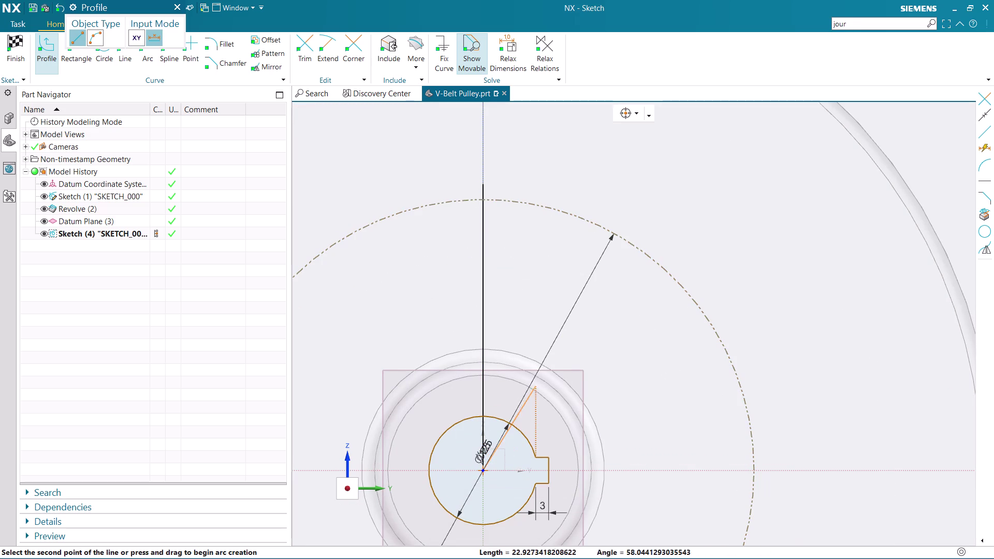
key(Escape)
scroll(up, 3)
scroll(down, 3)
scroll(up, 3)
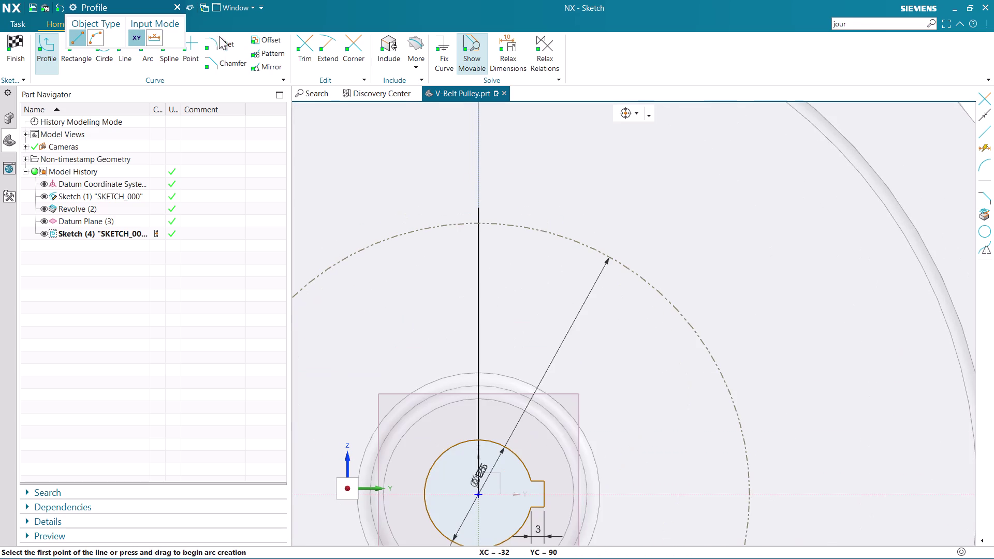
key(Escape)
Trim the line's overhang beyond the dashed reference circle.
click(301, 48)
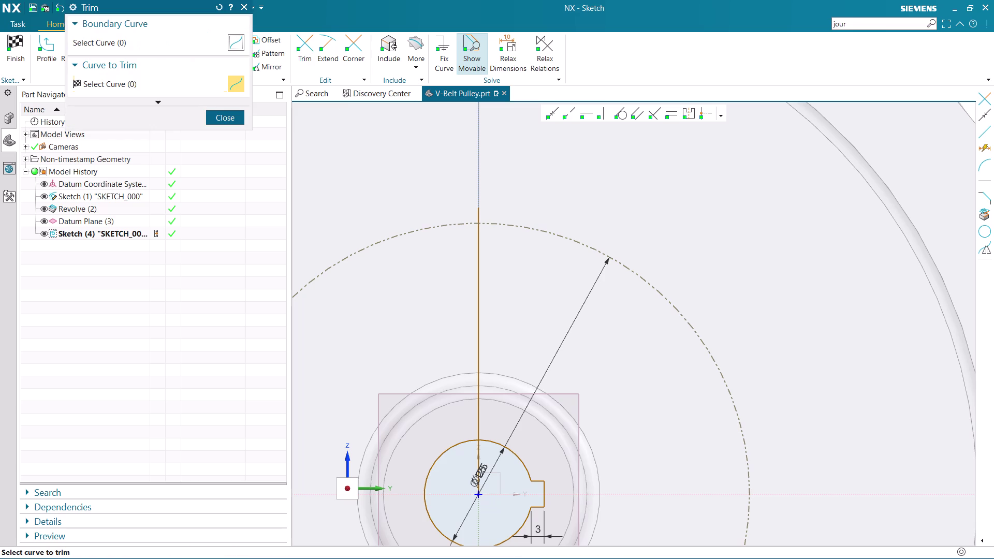
click(479, 214)
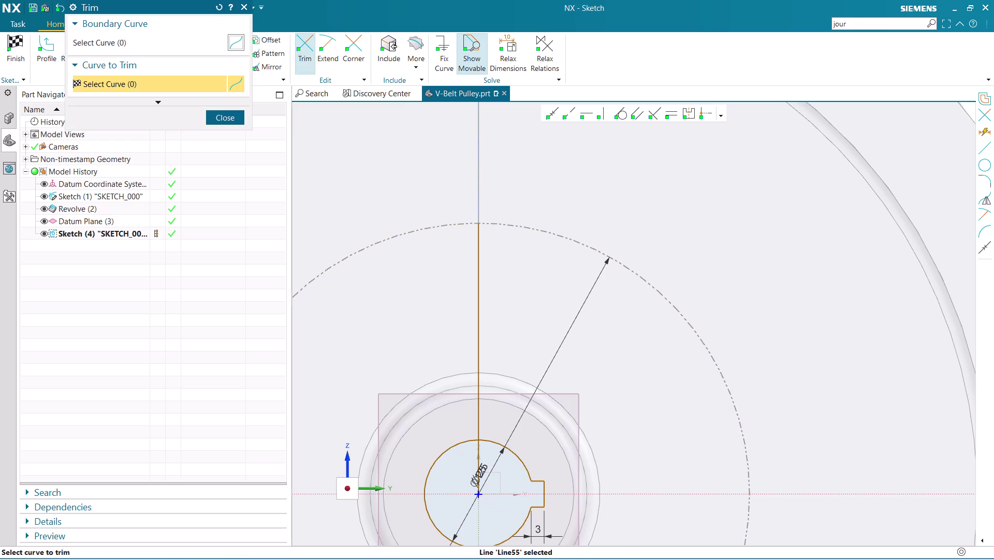
click(231, 119)
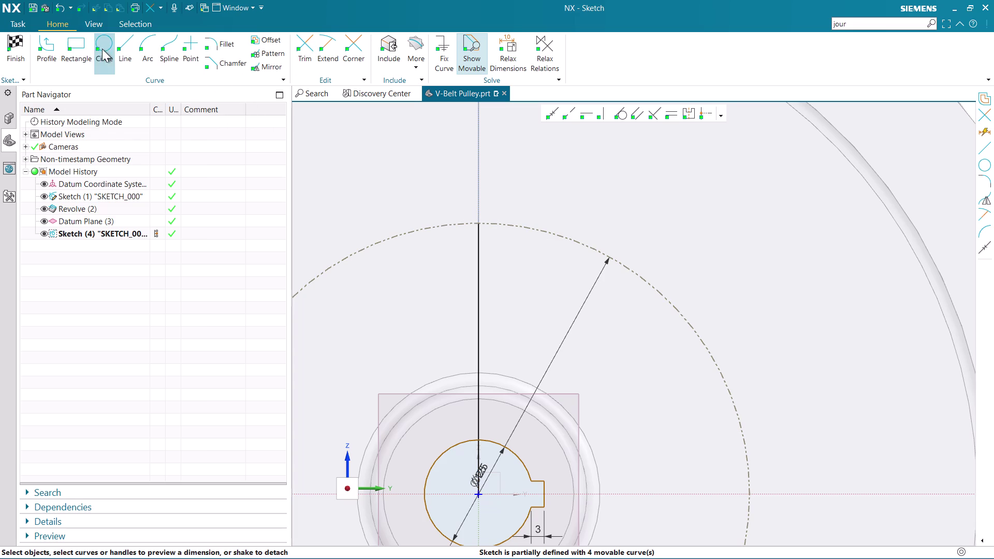
Draw a Ø36 circle centred at the top of the dashed pitch circle.
click(102, 49)
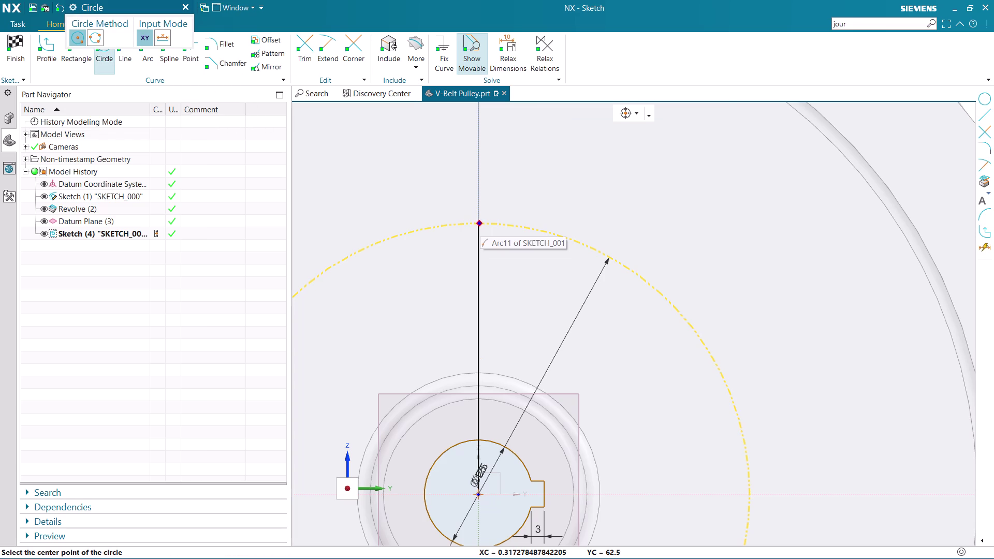
scroll(up, 3)
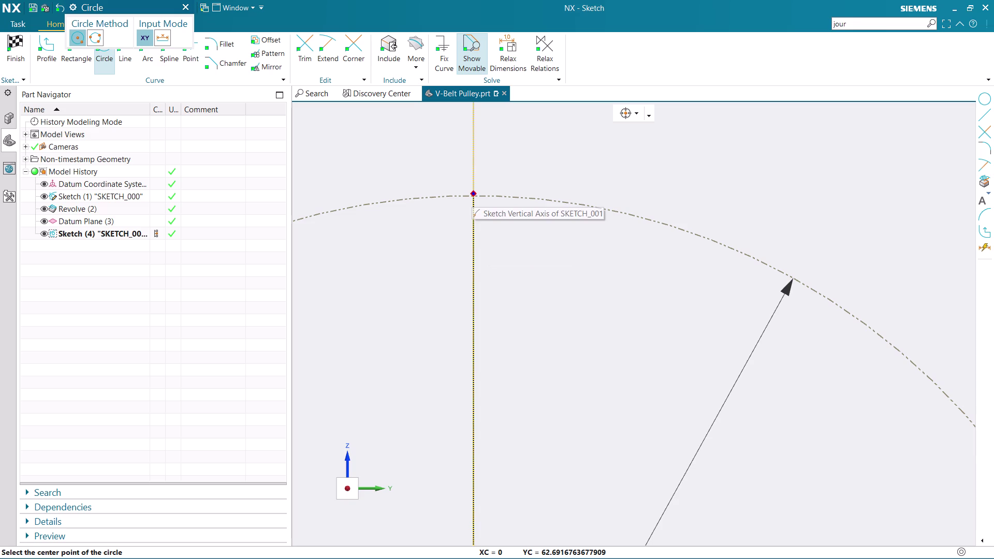
click(474, 198)
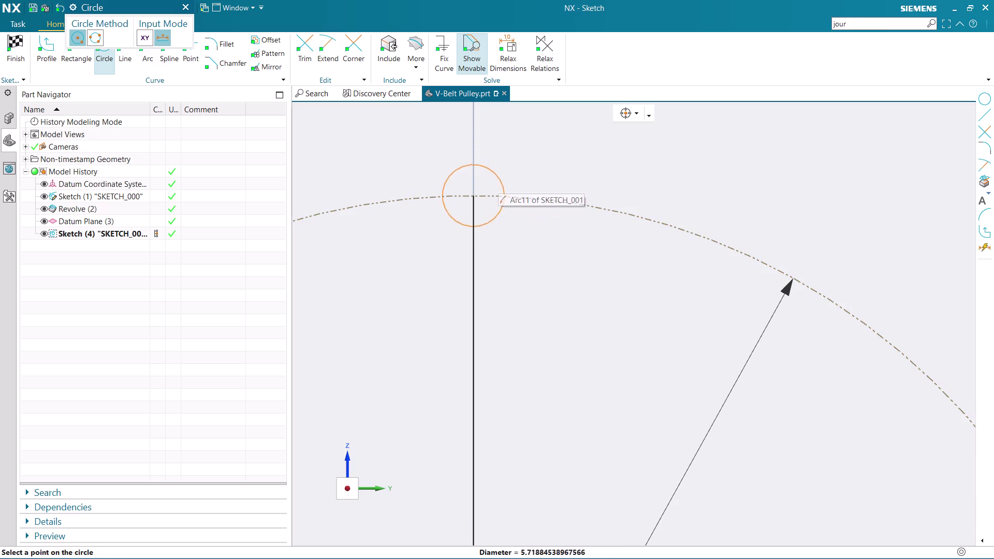
scroll(down, 3)
scroll(down, 3)
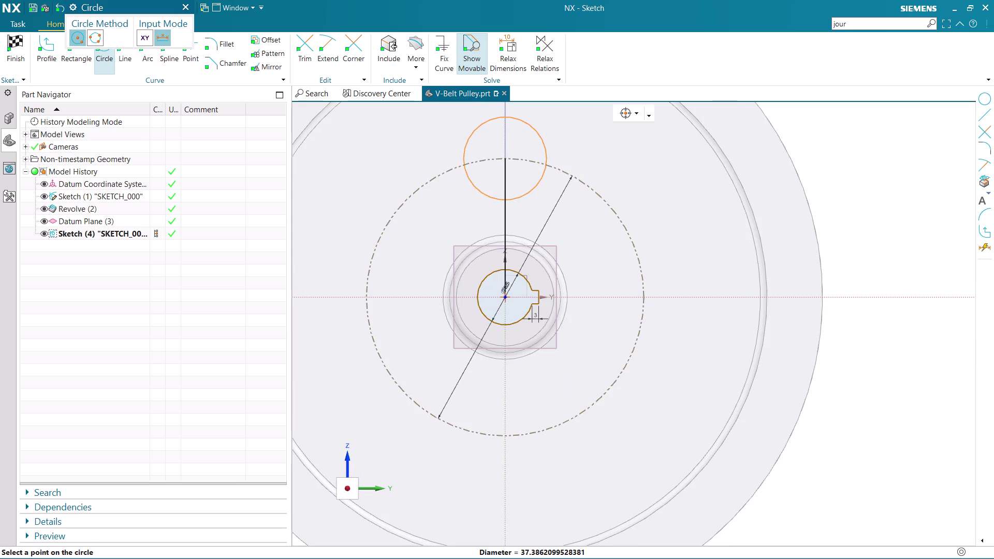
scroll(down, 3)
scroll(up, 3)
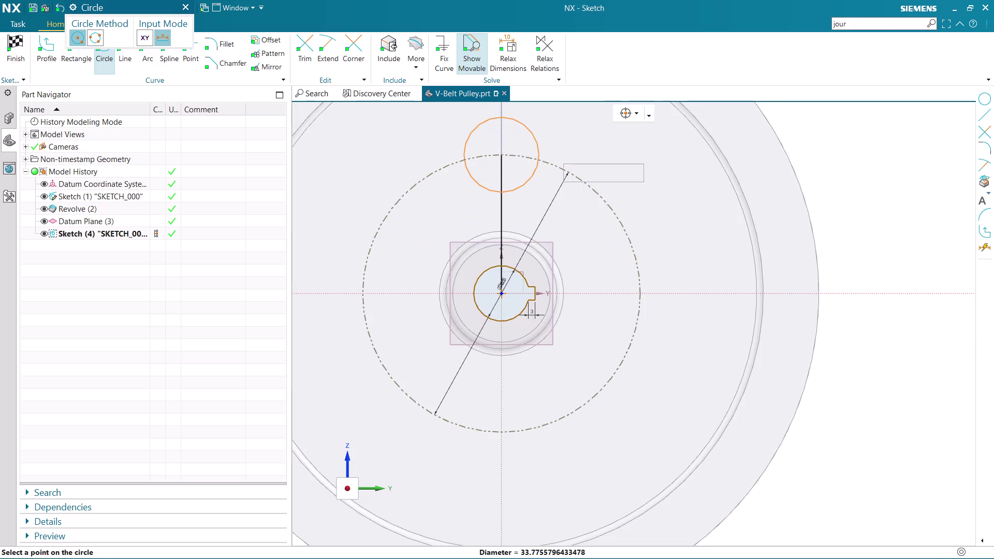
key(3)
key(6)
key(Return)
Exit the circle tool through its shortcut menu.
key(Escape)
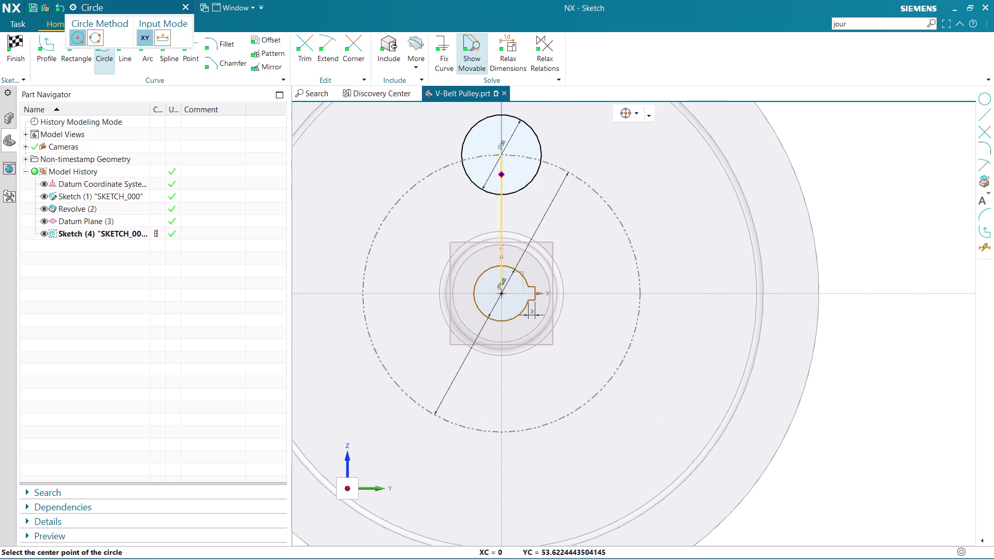
key(Escape)
right_click(498, 173)
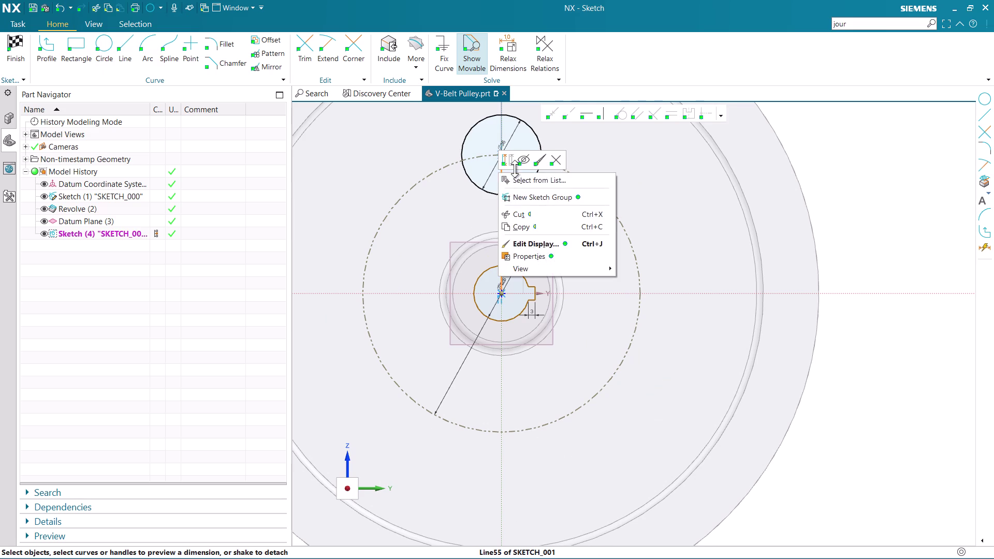
click(510, 160)
scroll(down, 3)
scroll(up, 3)
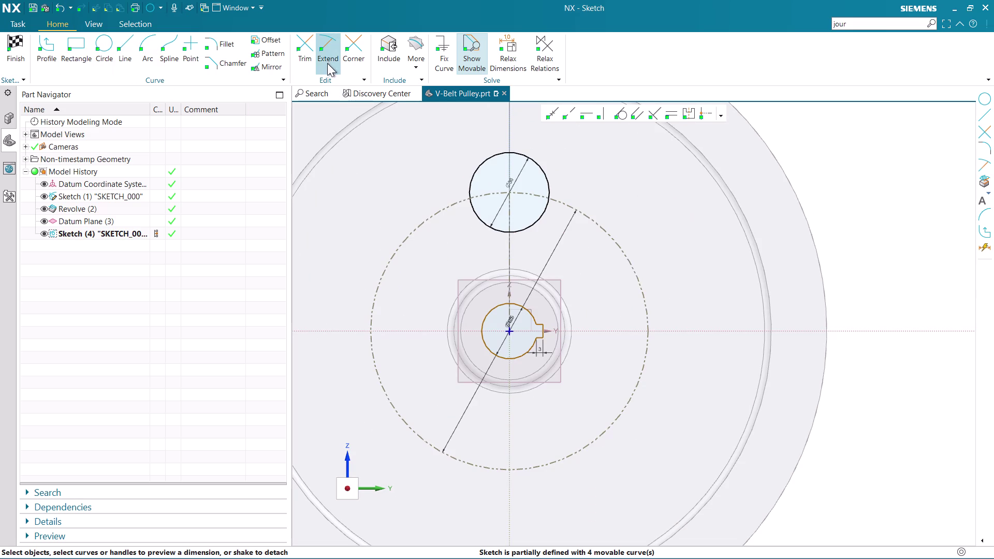
click(279, 55)
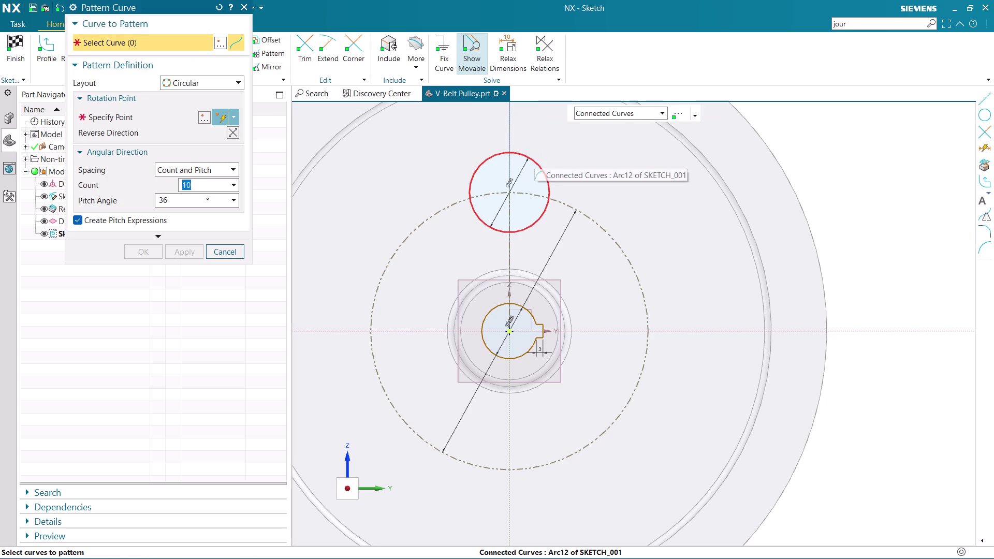
Pattern the circle around the sketch origin with a count of 4.
click(535, 156)
click(156, 121)
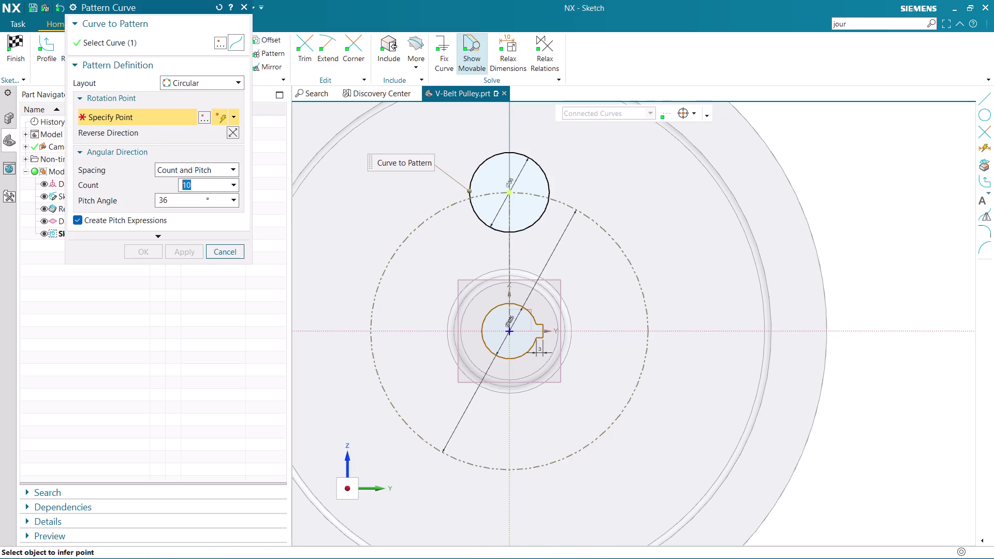
click(508, 331)
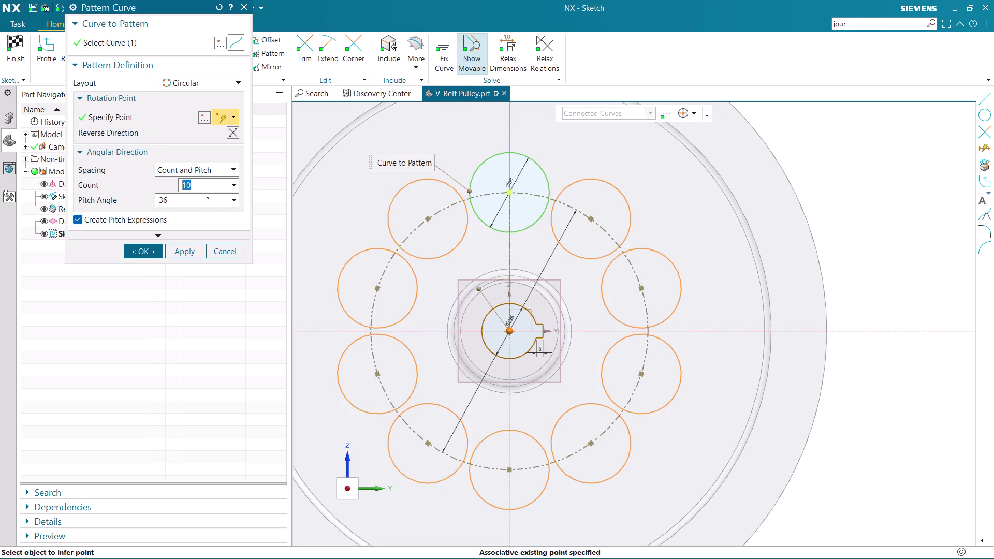
key(BackSpace)
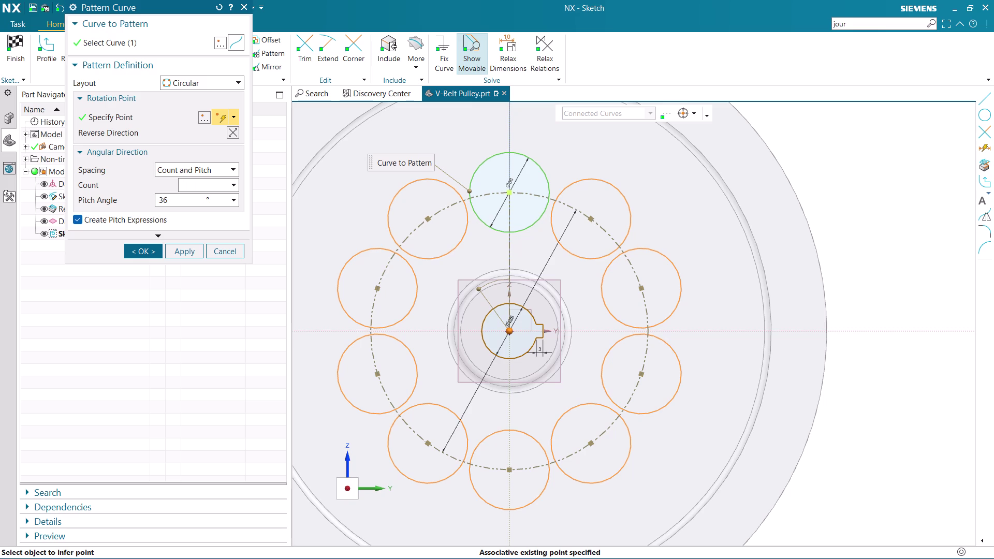
key(4)
key(Return)
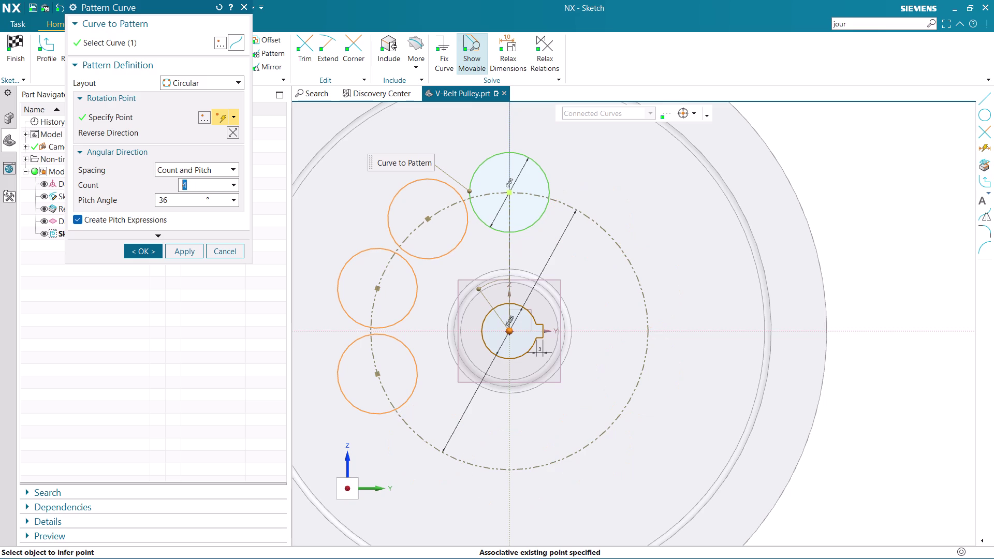
Set the pitch angle to 360/4, accept the pattern, and finish the sketch.
drag(182, 202, 121, 203)
key(BackSpace)
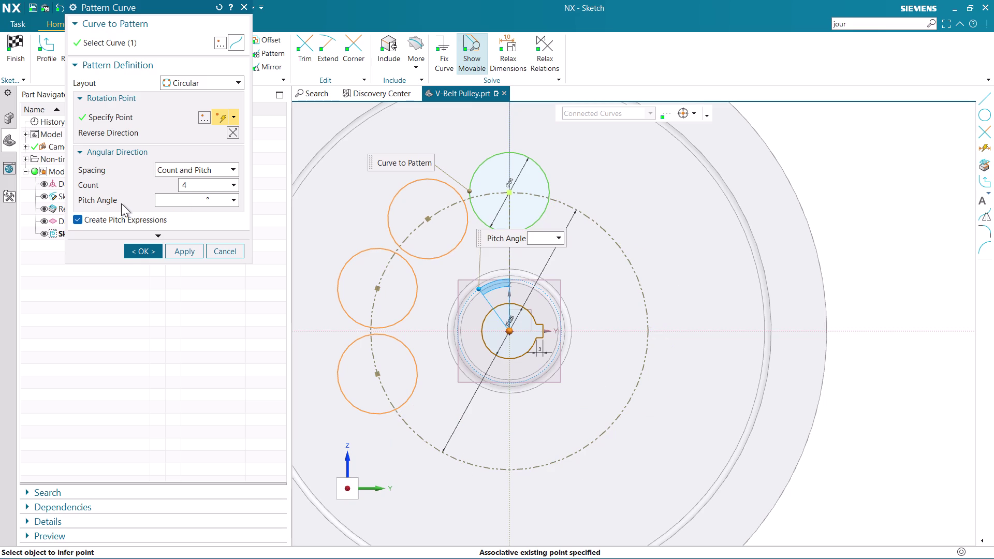
key(3)
key(6)
text(0/)
text(4)
key(Return)
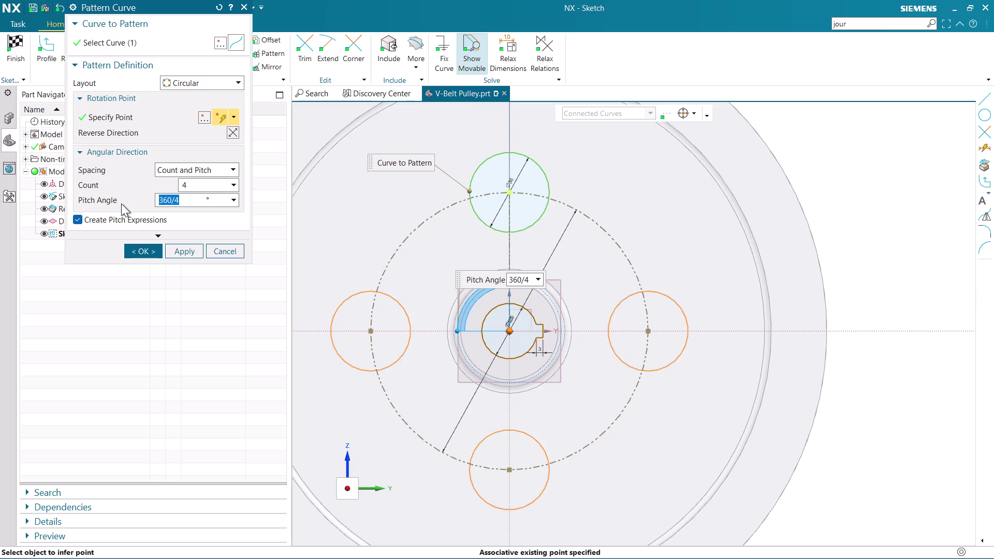
click(137, 256)
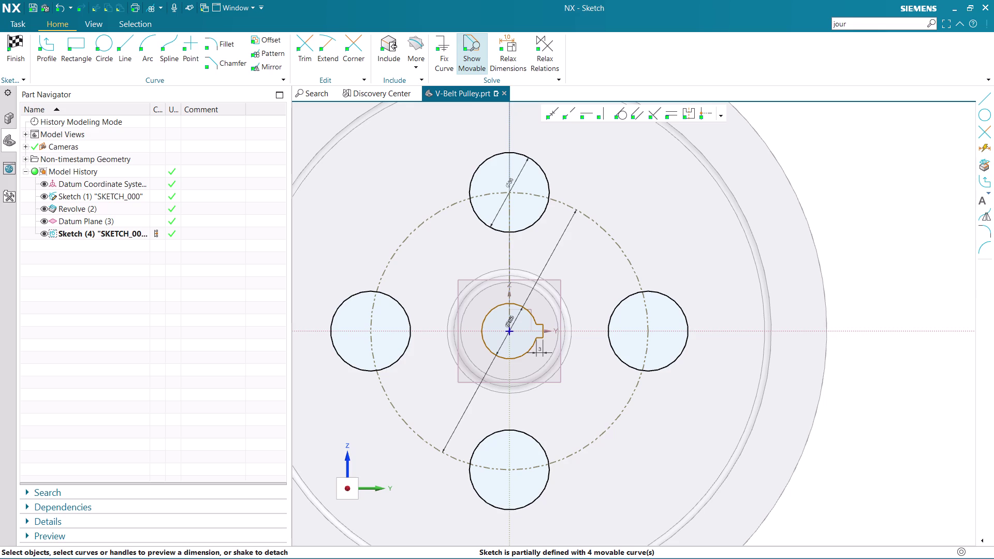
scroll(down, 3)
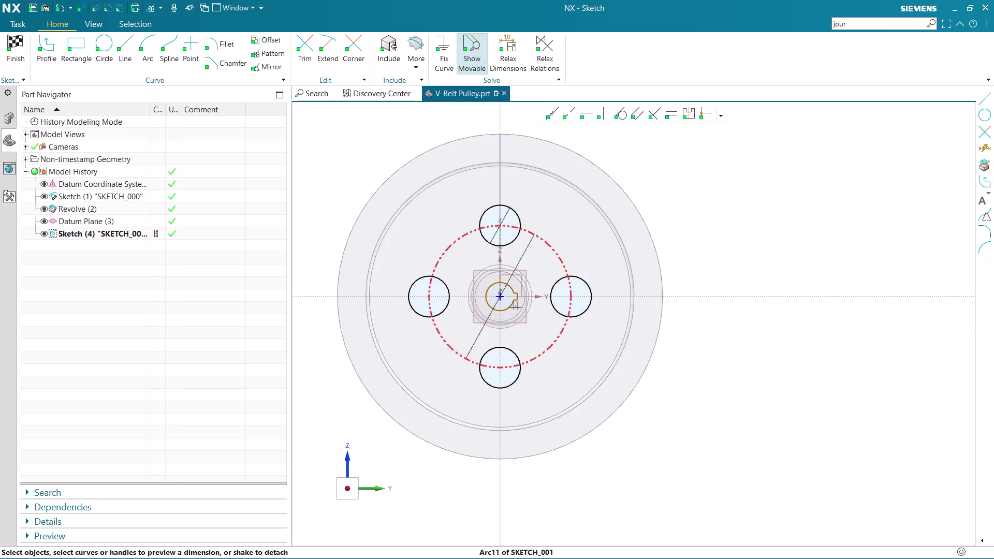
scroll(up, 3)
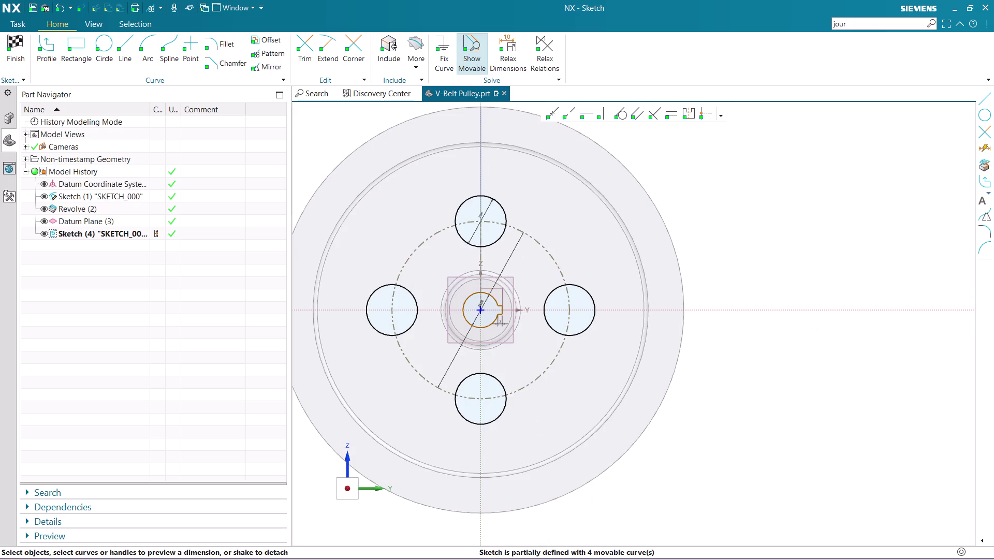
click(13, 40)
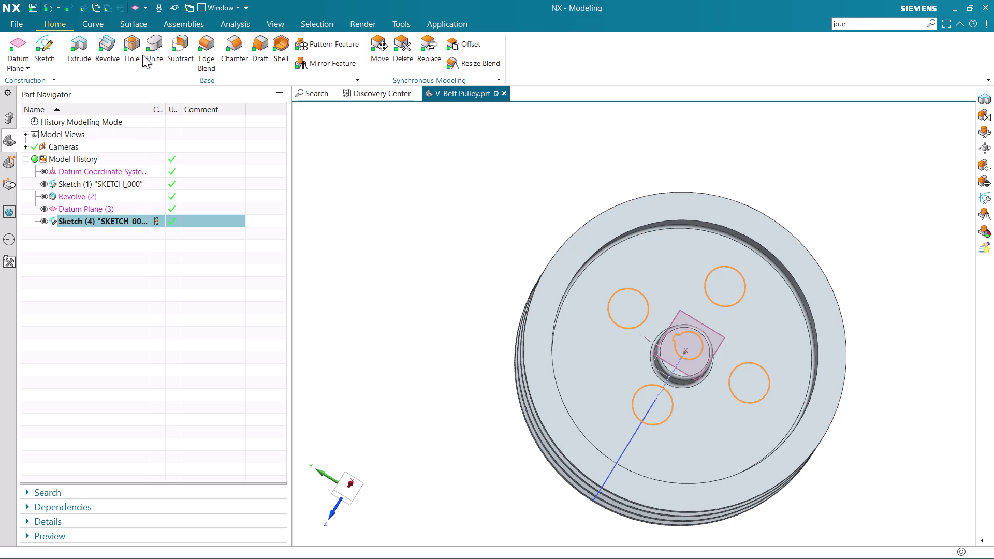
Extrude the four circles Through All, reversed into the body to subtract.
click(82, 47)
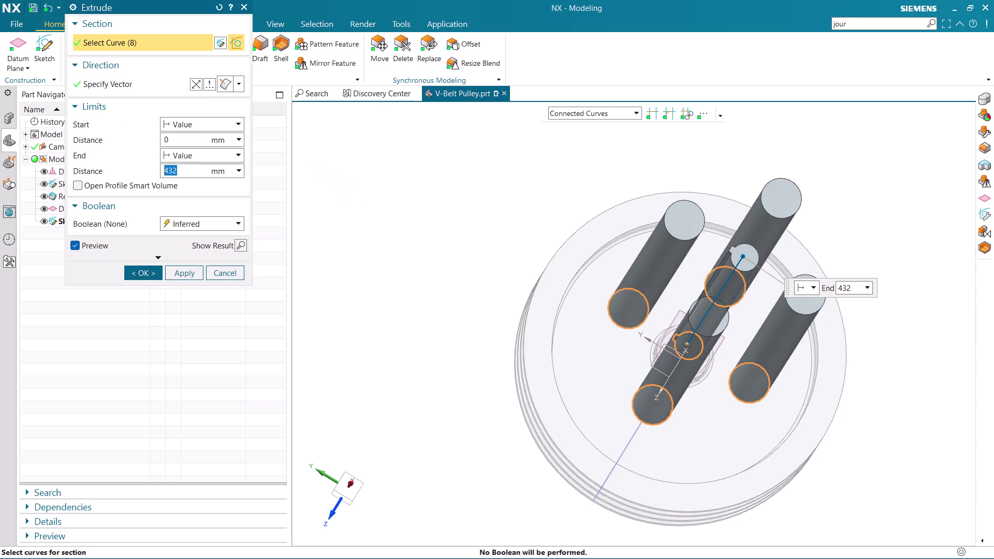
click(207, 158)
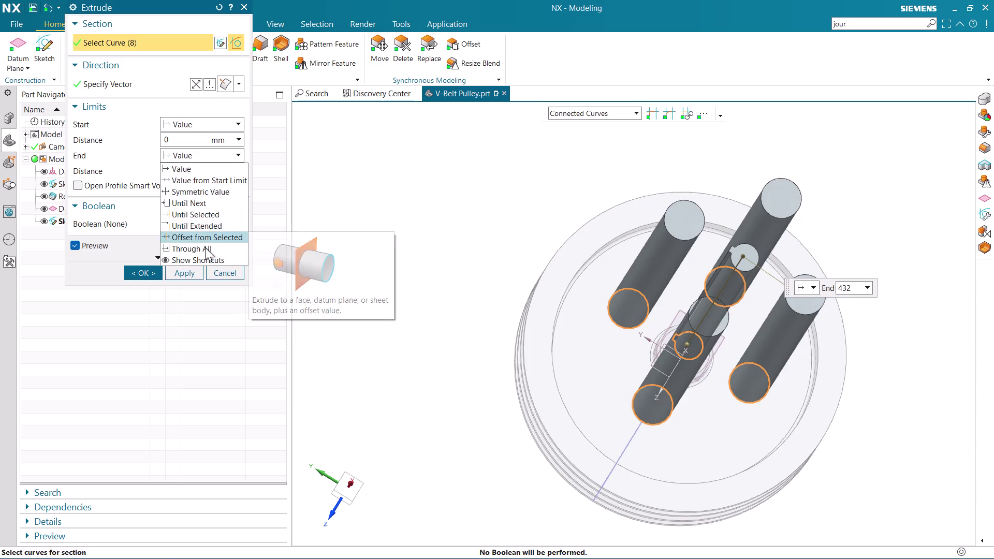
click(205, 247)
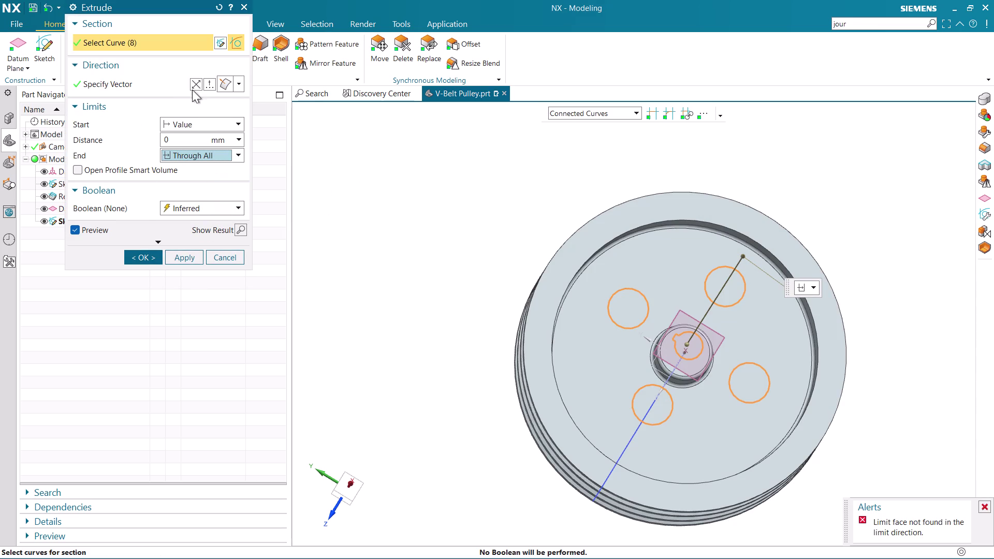
click(201, 84)
Inspect the cut from several angles and confirm the four through-holes.
scroll(up, 3)
middle_drag(388, 209, 399, 206)
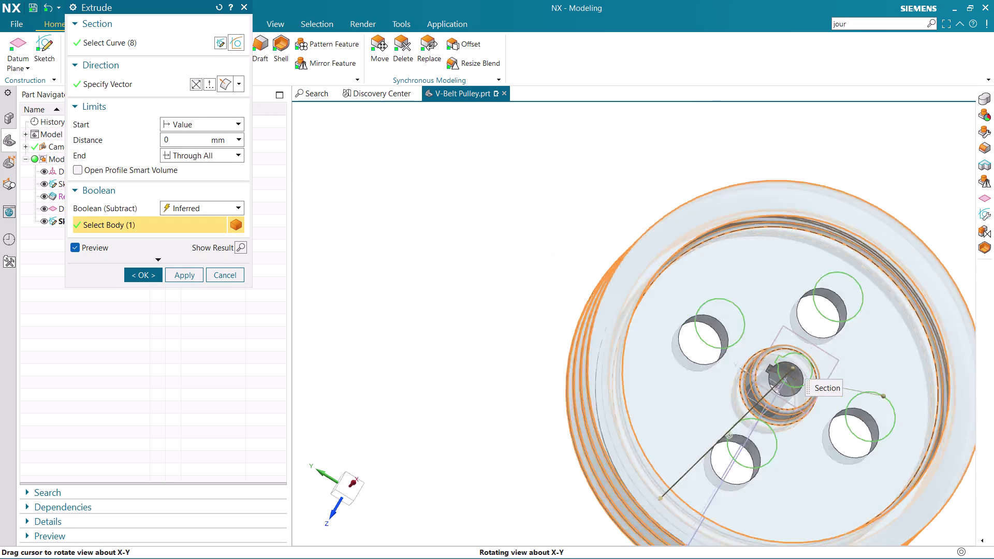
middle_drag(399, 207, 400, 177)
scroll(down, 3)
scroll(up, 3)
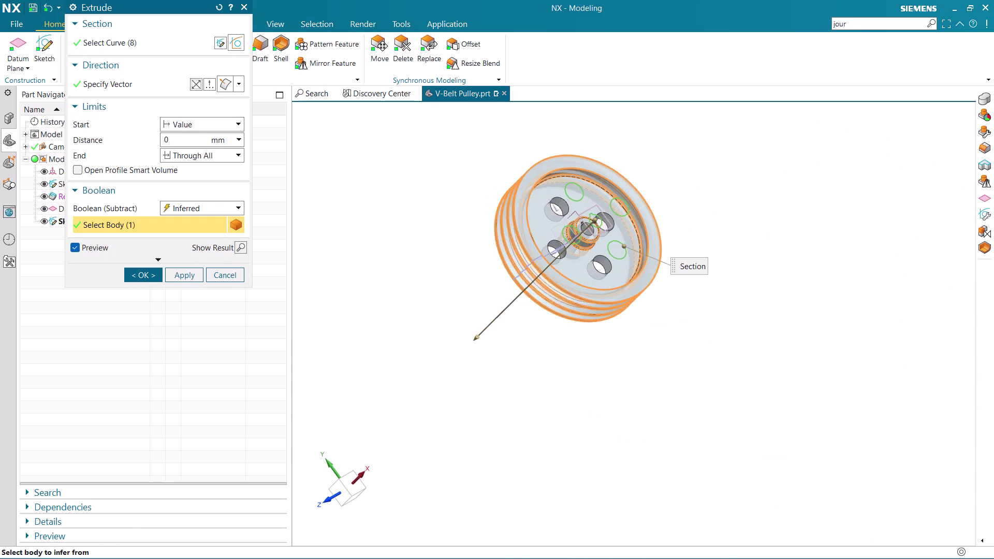
scroll(up, 3)
scroll(up, 3)
middle_drag(430, 221, 417, 256)
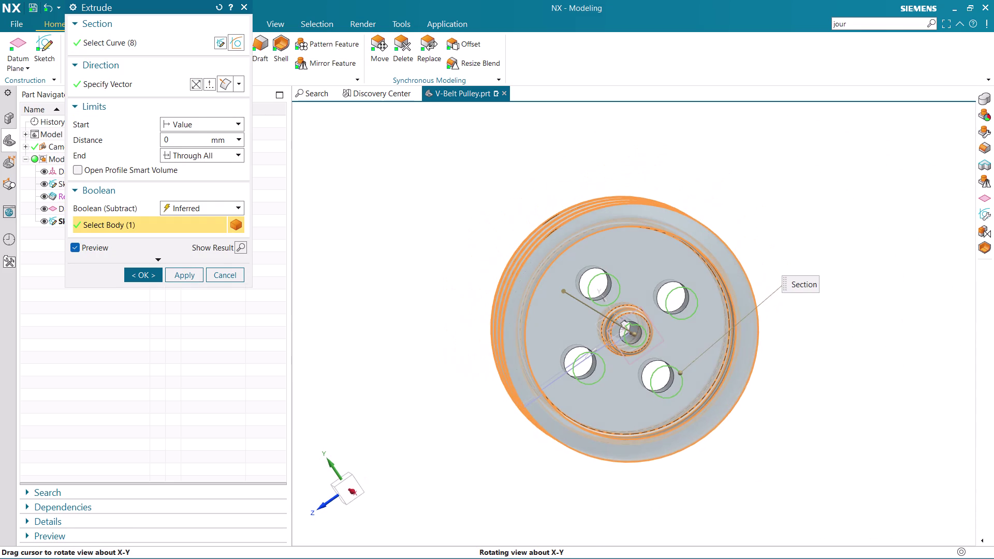
middle_drag(417, 255, 418, 256)
click(139, 278)
middle_drag(437, 270, 433, 269)
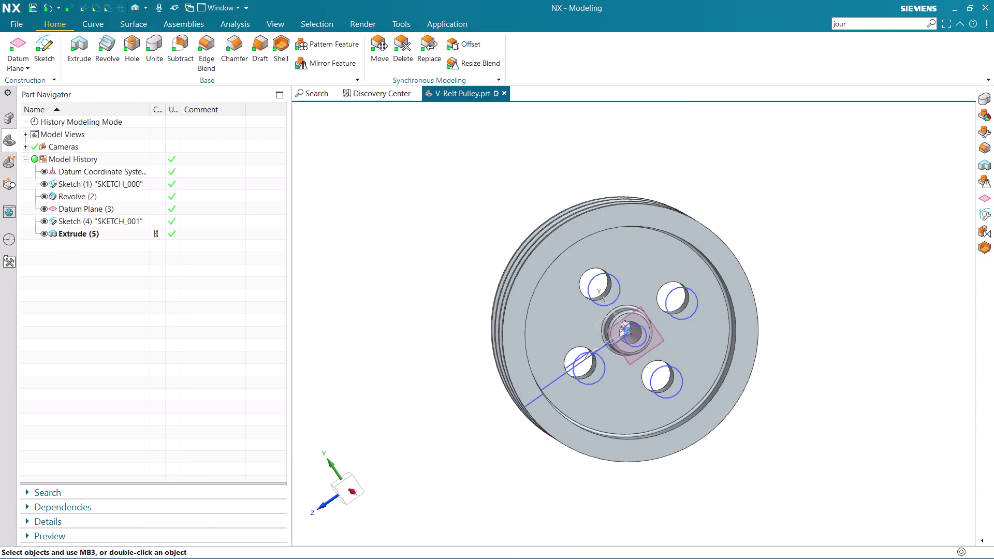
Hide the hole sketch, the datum plane and the first profile sketch.
middle_drag(433, 269, 415, 267)
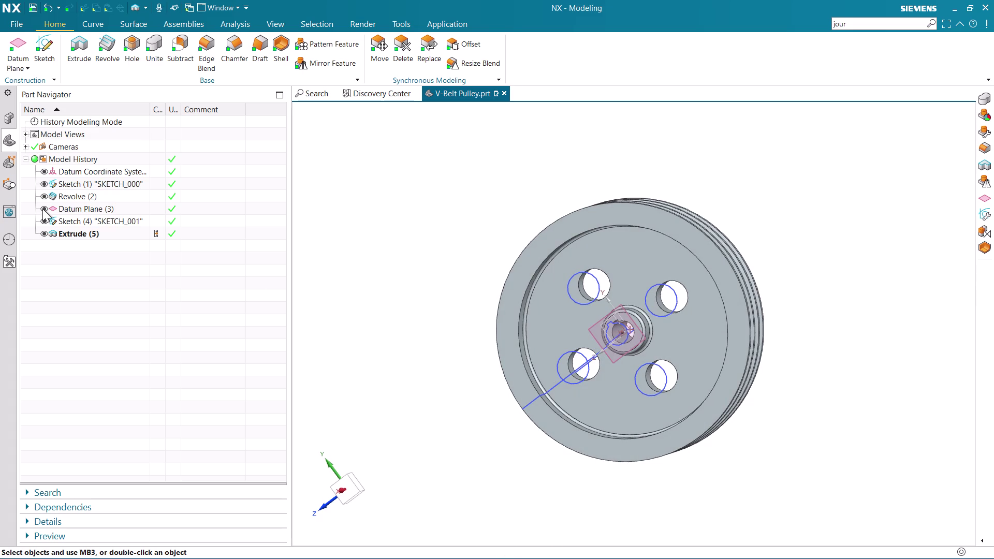
click(43, 224)
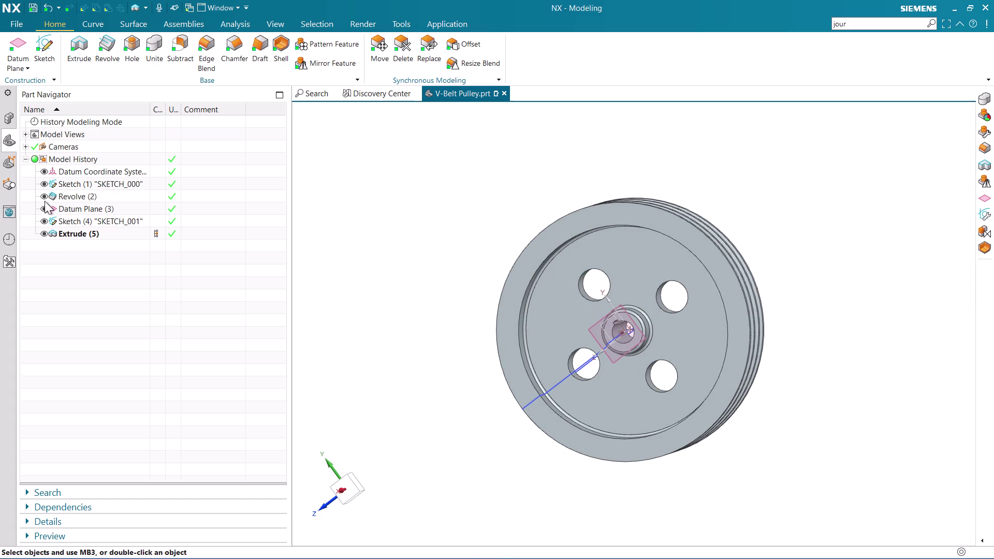
click(43, 211)
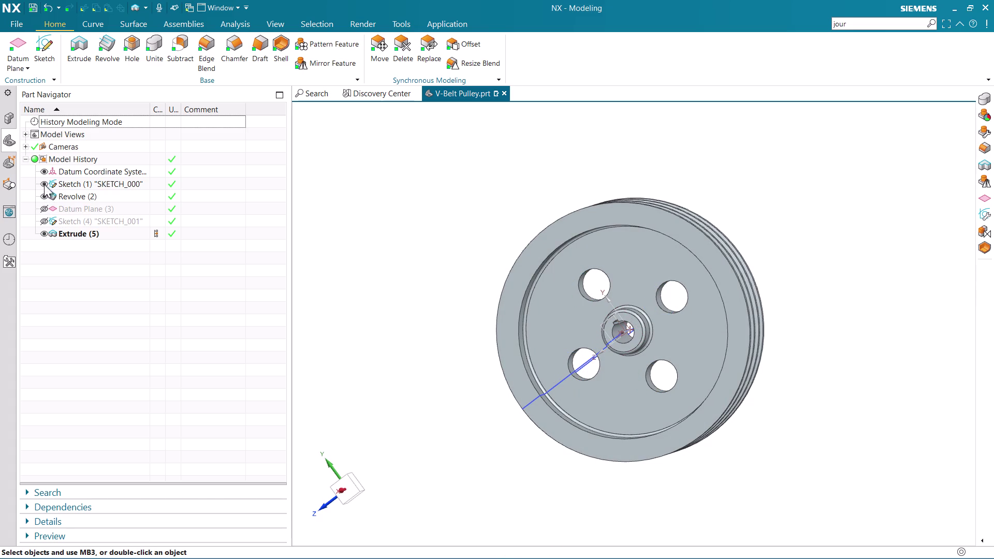
click(44, 184)
Orbit the pulley to an angled view and save the part with Ctrl+S.
middle_drag(308, 232, 309, 225)
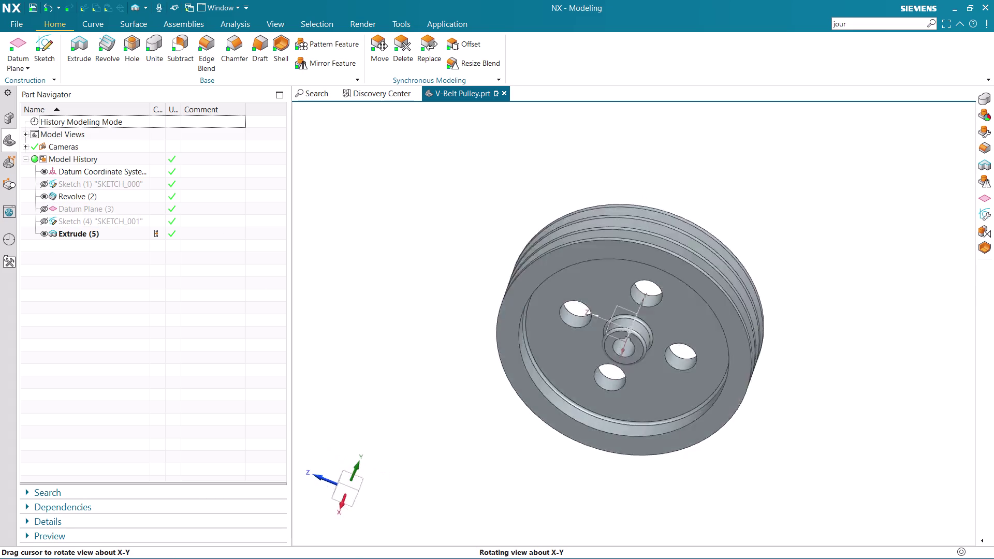
middle_drag(309, 225, 351, 198)
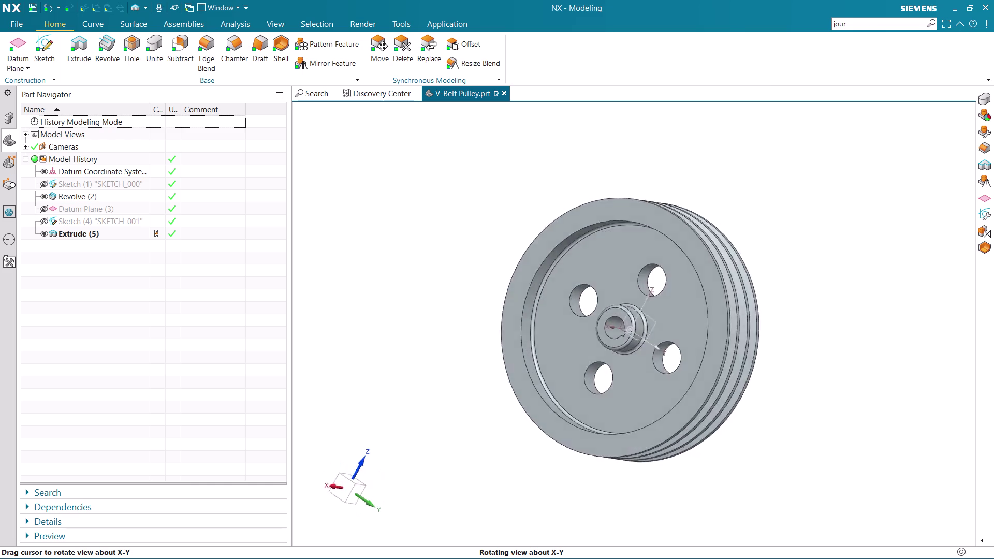
middle_drag(351, 197, 638, 227)
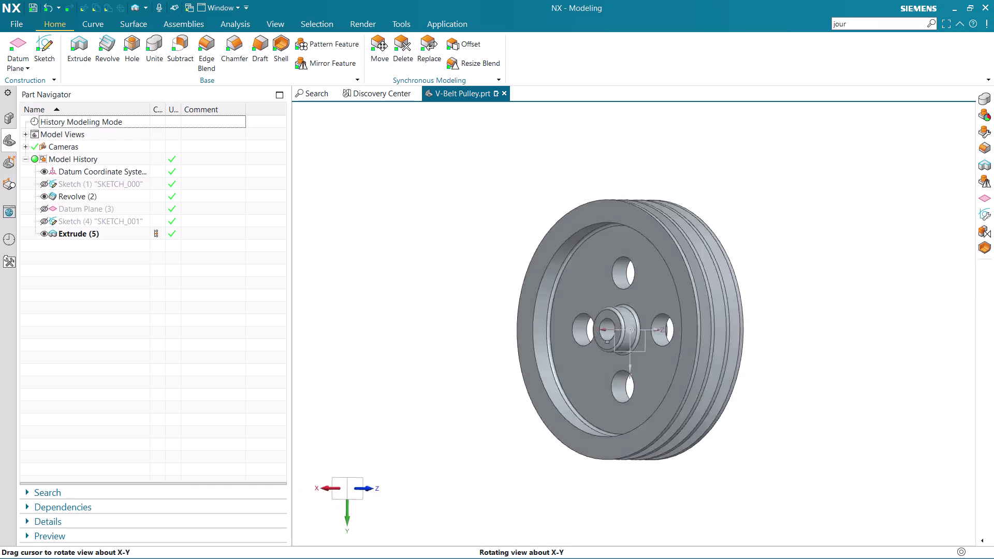
middle_drag(638, 227, 670, 239)
scroll(down, 3)
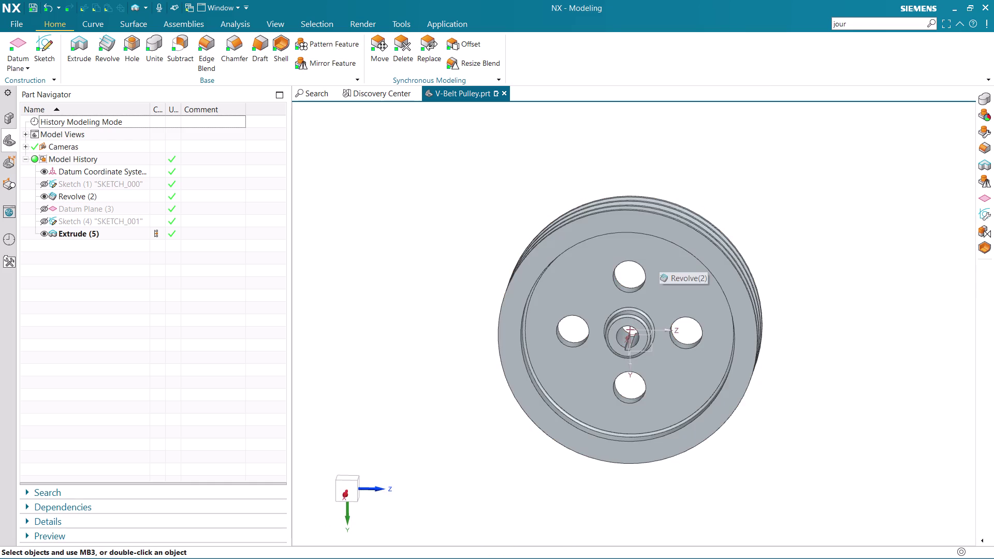
middle_drag(841, 323, 768, 314)
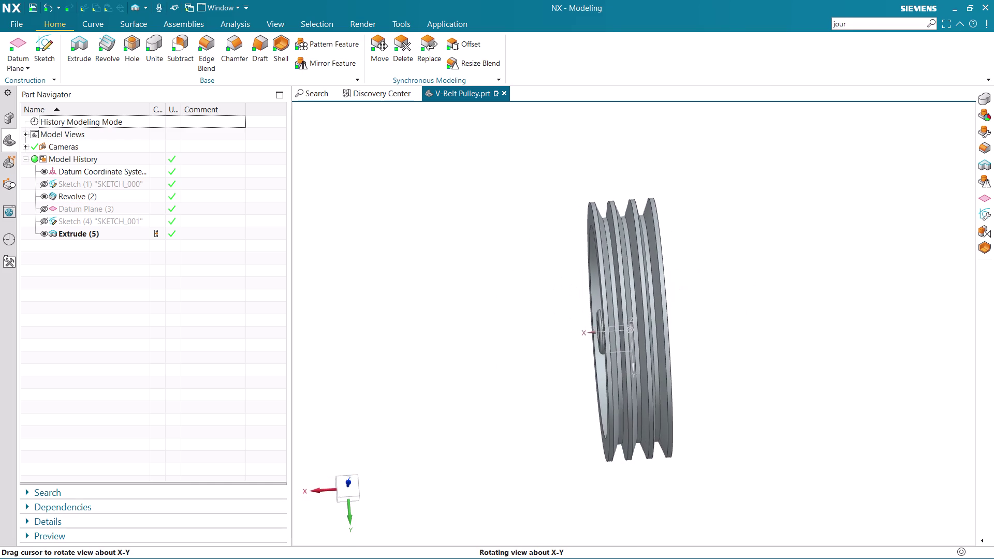
middle_drag(768, 313, 768, 312)
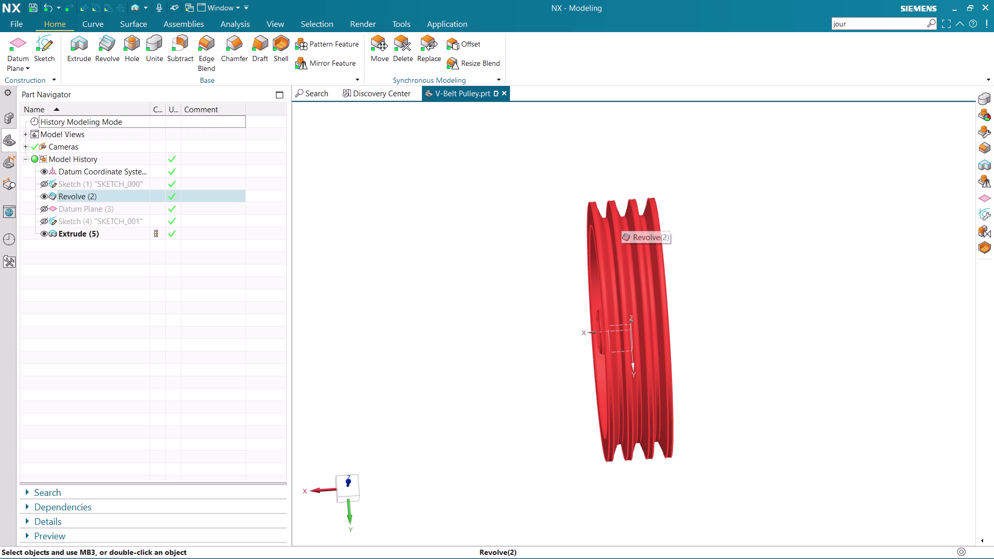
middle_drag(818, 295, 874, 286)
scroll(up, 3)
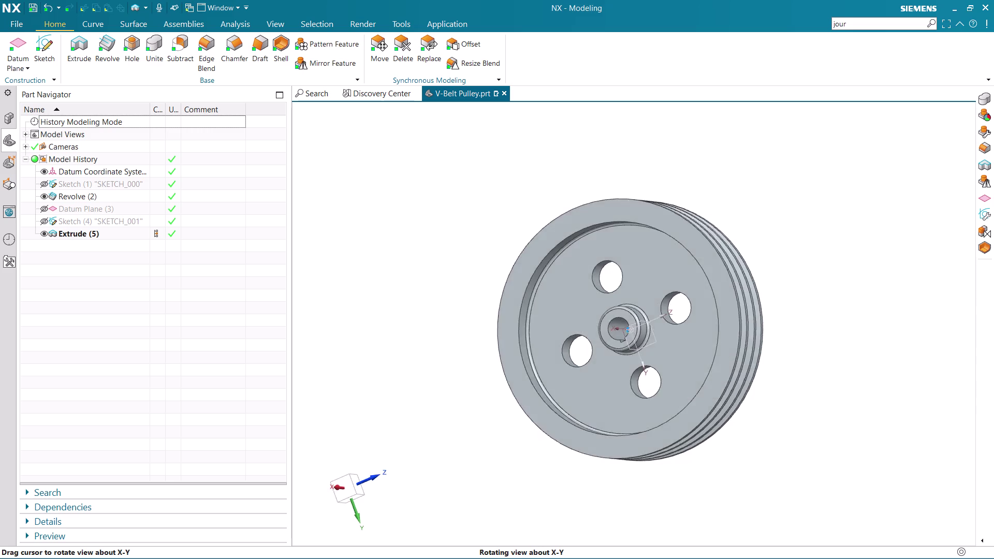
middle_drag(874, 286, 889, 299)
click(352, 494)
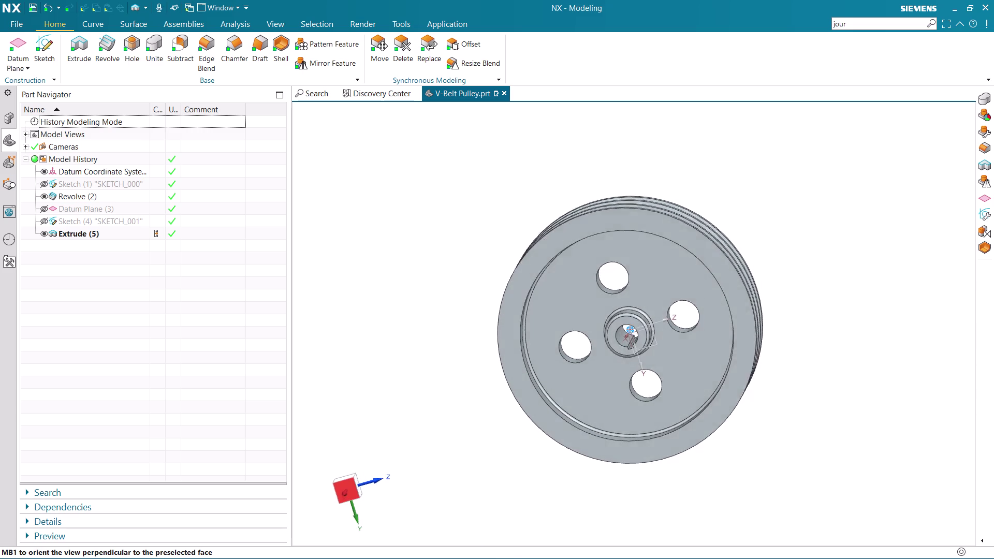
middle_drag(843, 277, 780, 296)
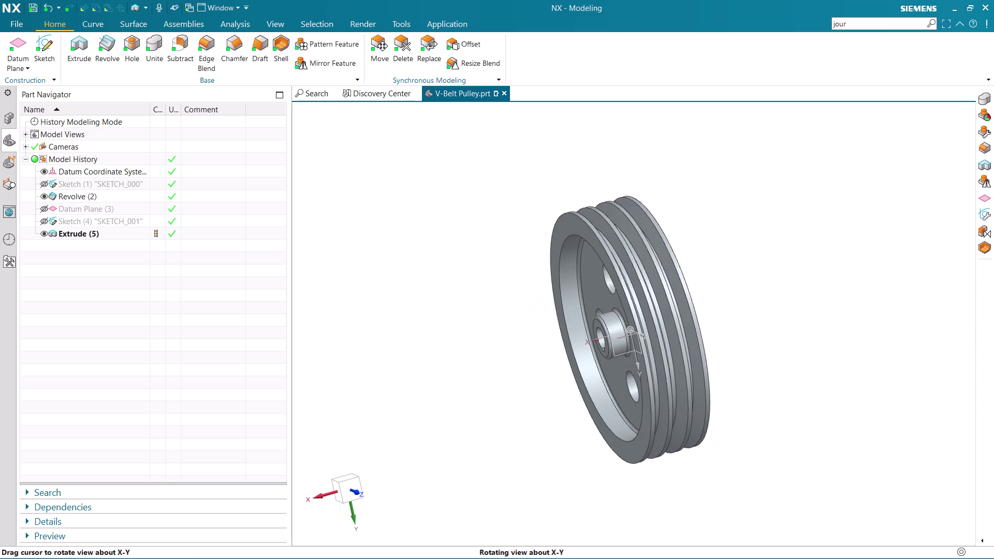
middle_drag(781, 296, 782, 292)
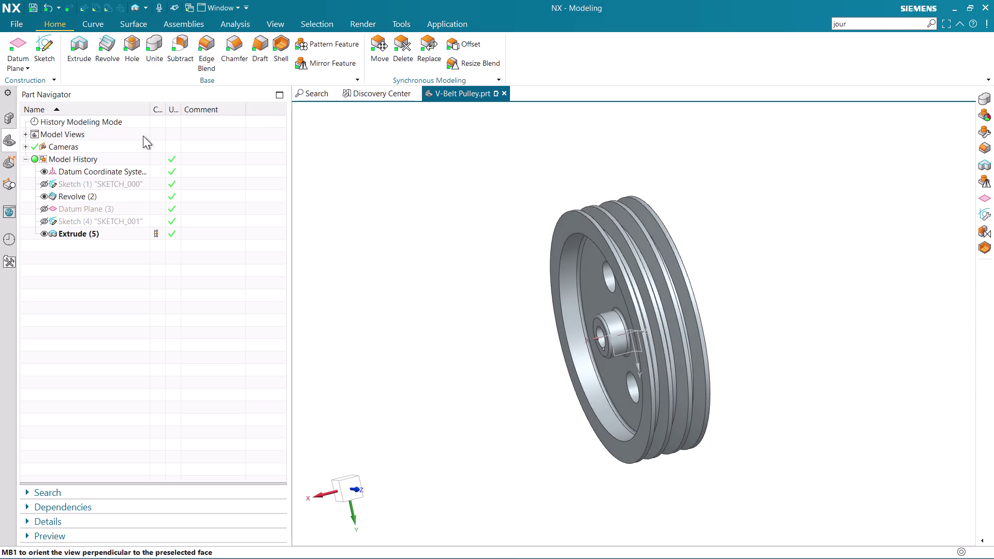
key(ctrl+s)
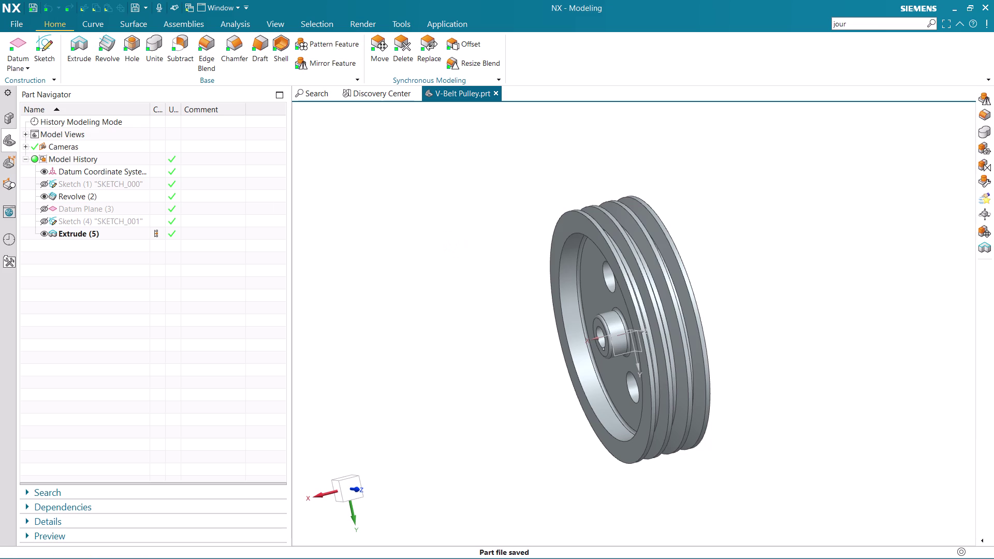
Turn the pulley to a square face-on view.
click(11, 24)
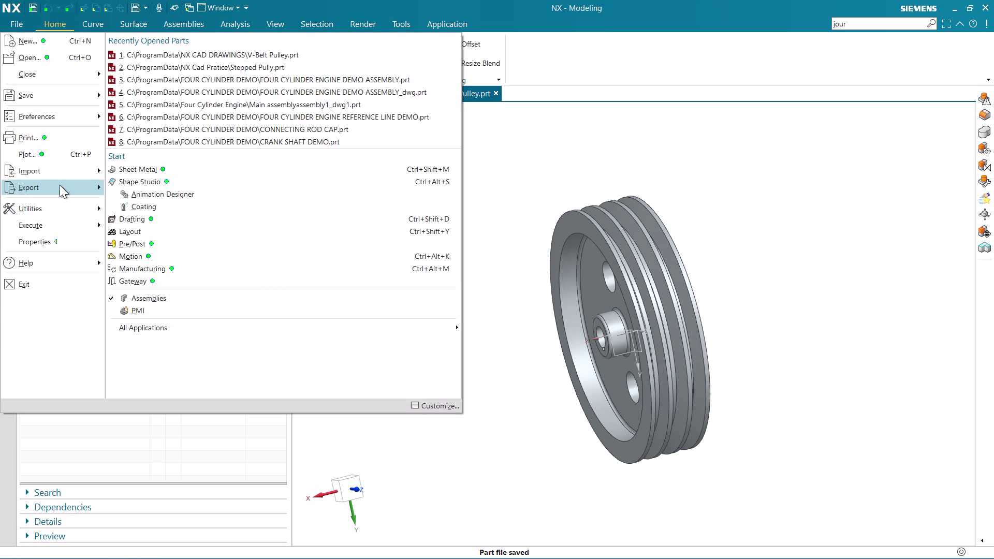
click(60, 185)
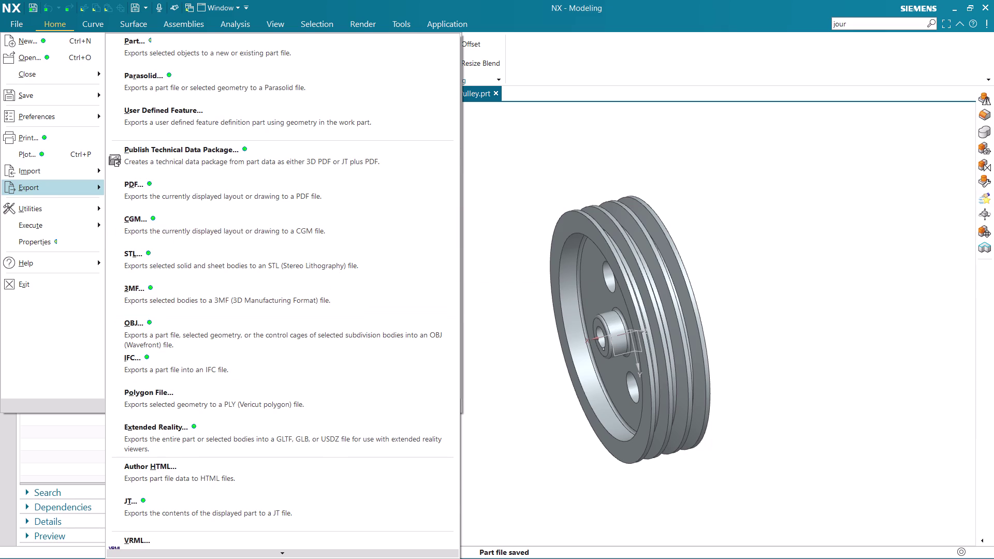
middle_drag(539, 184, 605, 166)
scroll(down, 3)
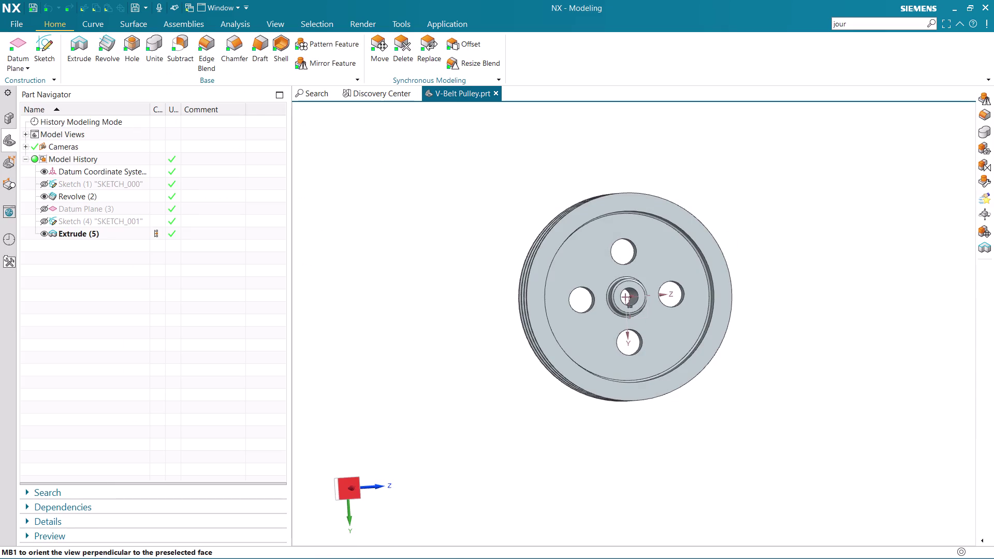
click(348, 487)
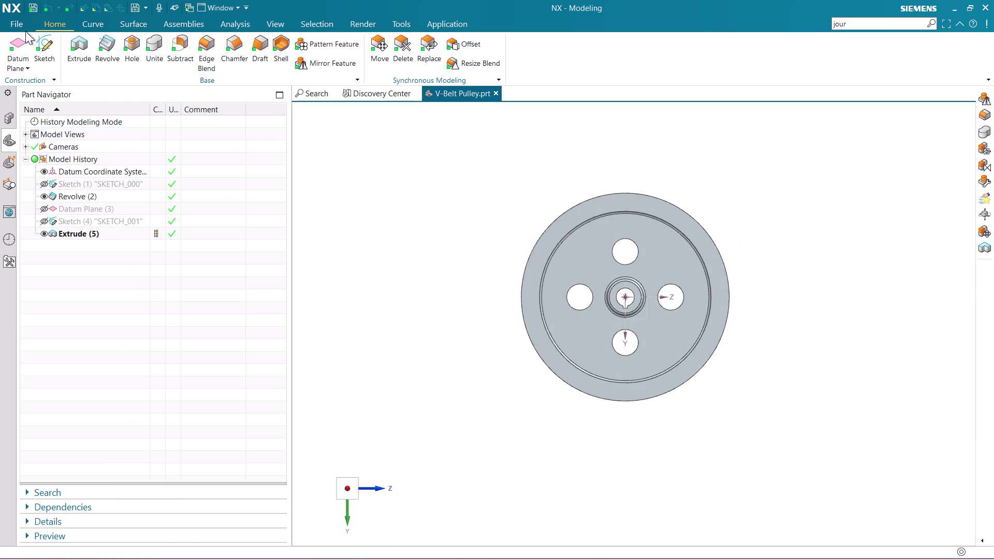
Start a PDF export and move to the file name in the Save PDF File path.
click(22, 27)
click(56, 191)
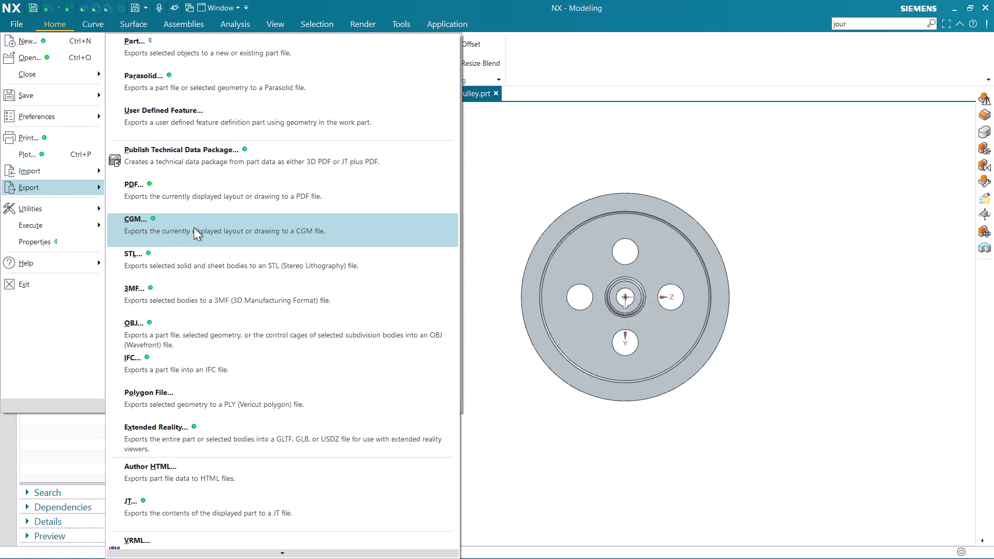
click(186, 201)
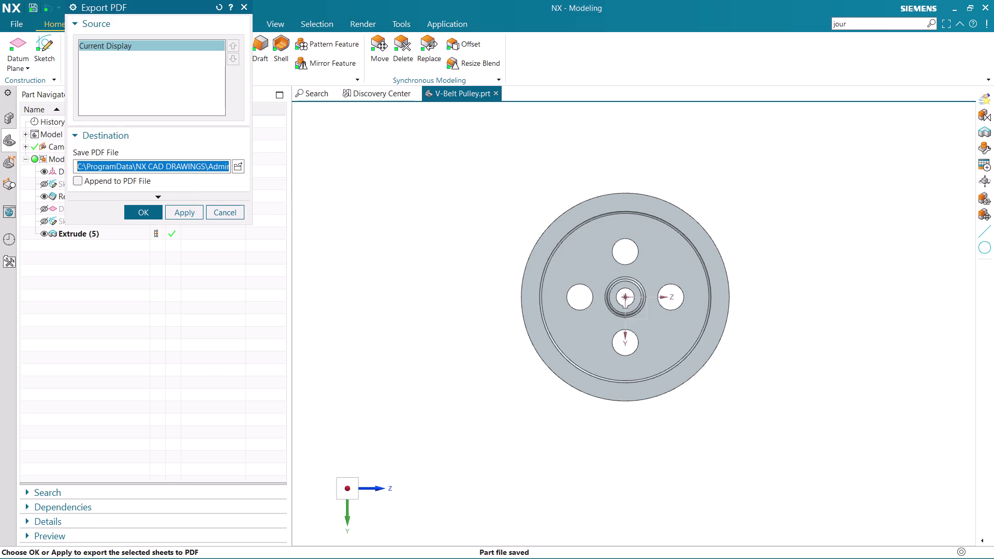
click(216, 167)
key(Right)
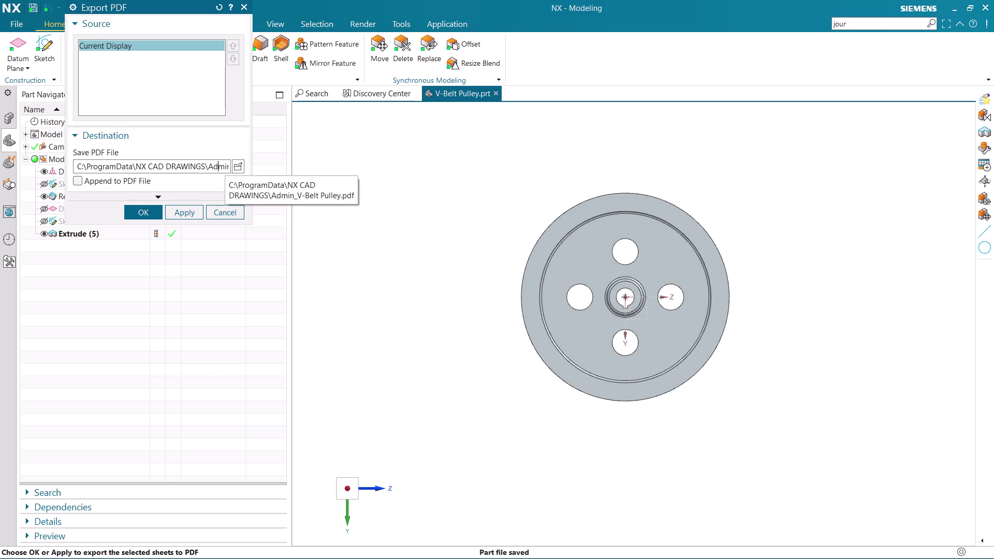
key(Right)
key(Right)
key(Right)
key(Right)
key(Right)
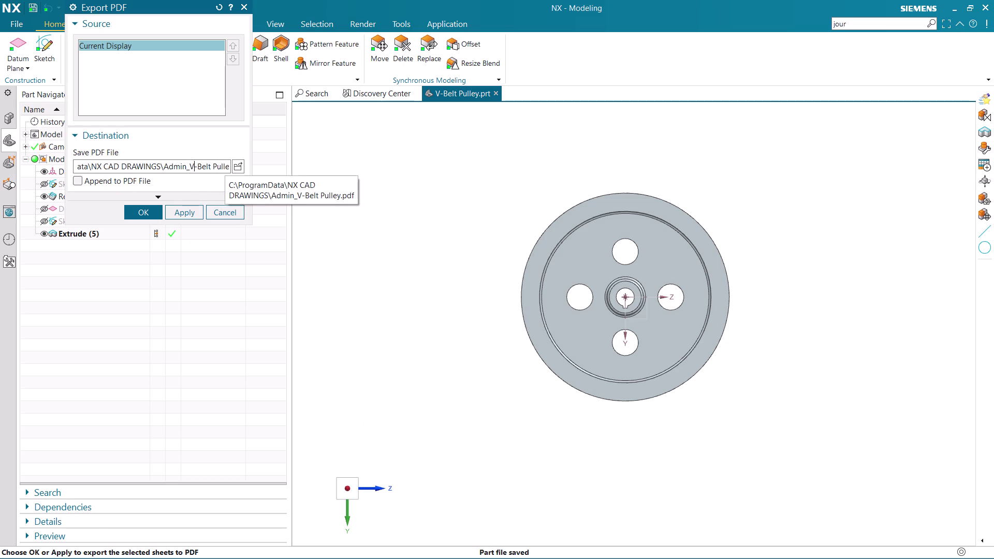
Remove the 'Admin_' prefix so the file is named V-Belt Pulley.pdf.
key(Left)
key(BackSpace)
key(BackSpace)
key(BackSpace)
key(BackSpace)
key(BackSpace)
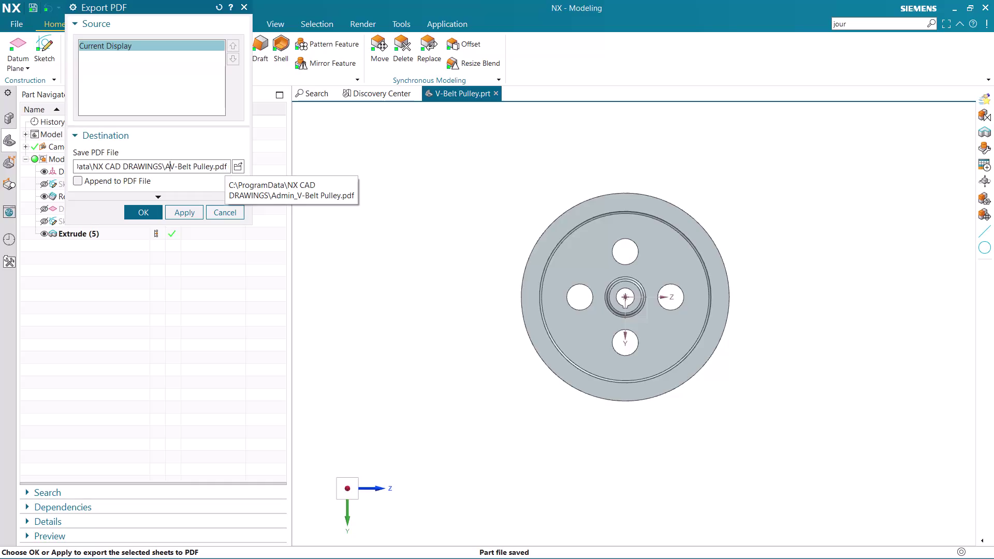
key(BackSpace)
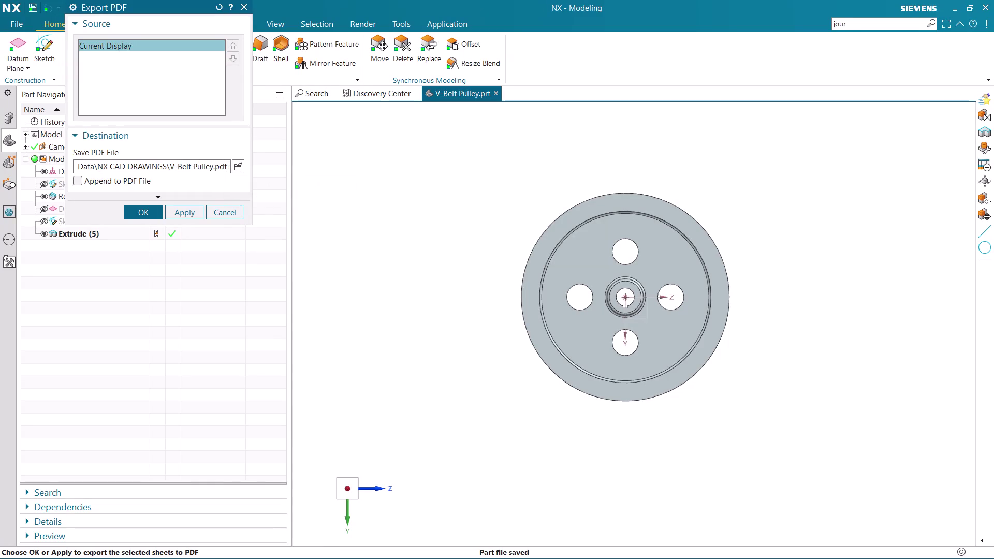
click(392, 545)
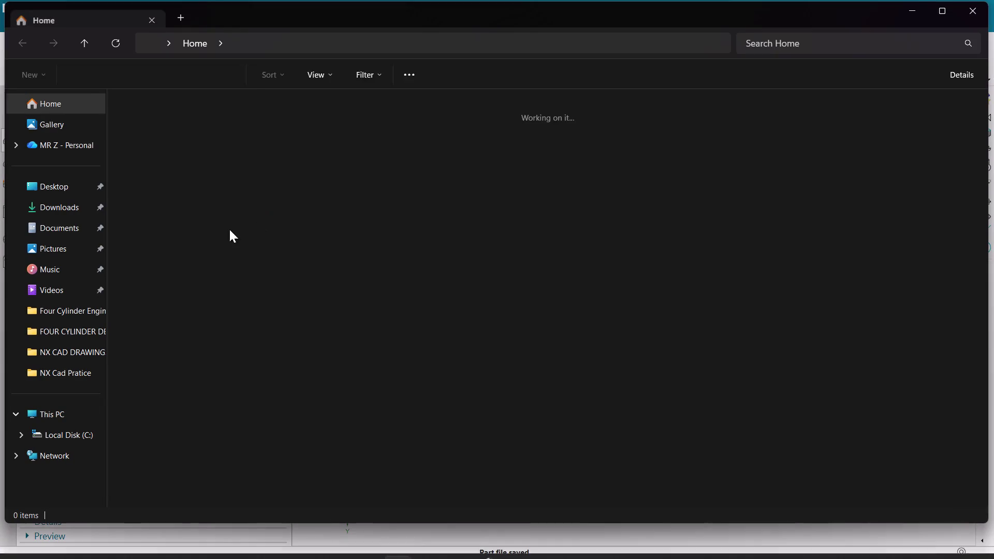
click(81, 351)
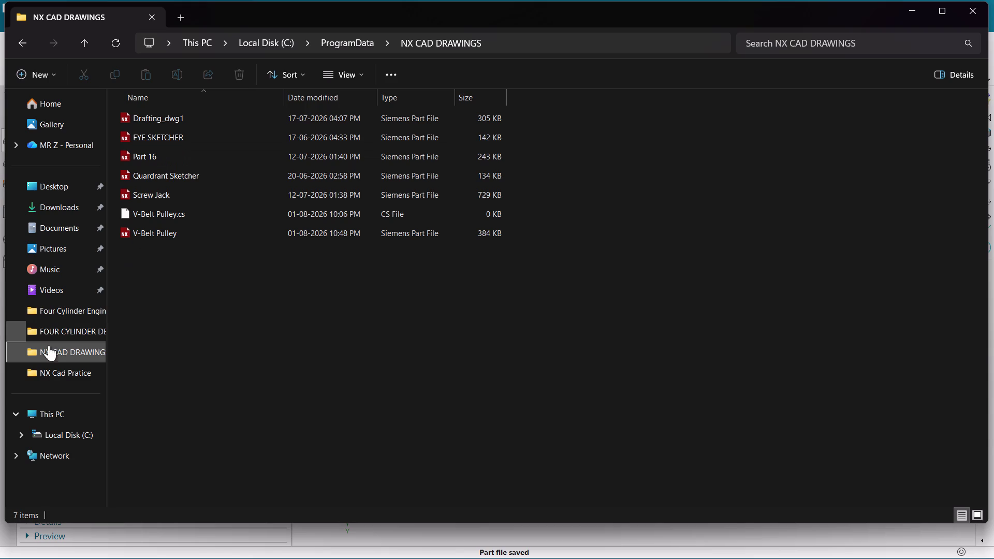
click(70, 329)
click(81, 374)
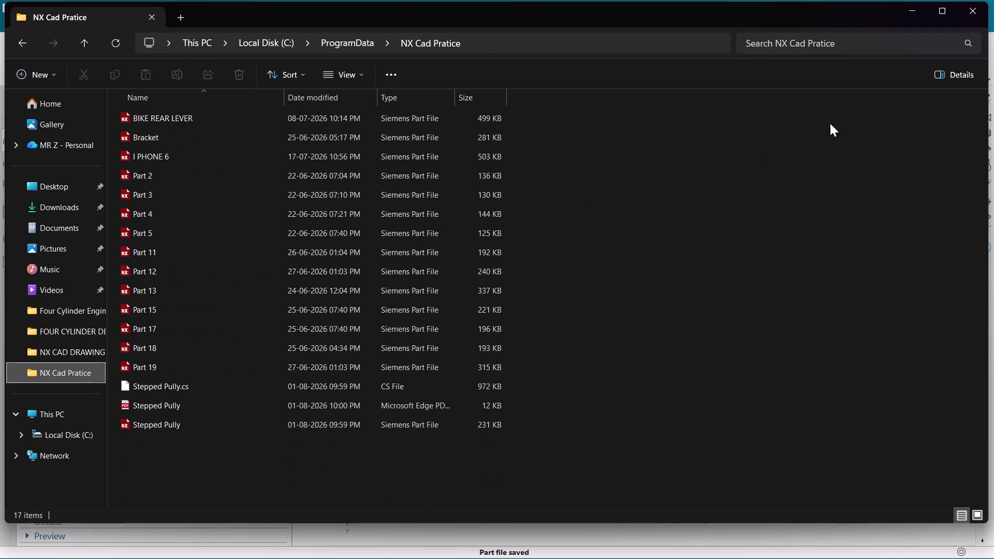
click(977, 11)
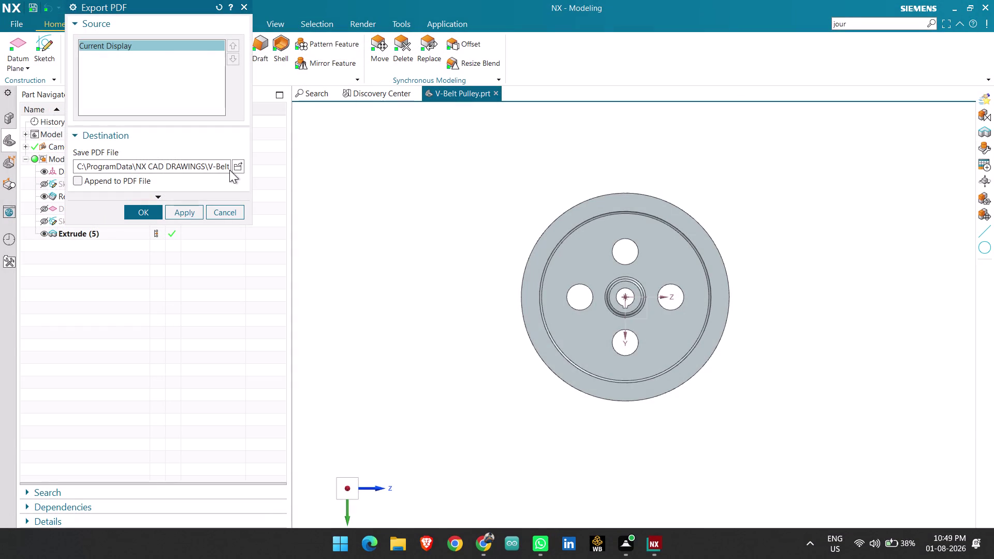
Choose the NX Cad Pratice folder as the PDF destination.
click(234, 169)
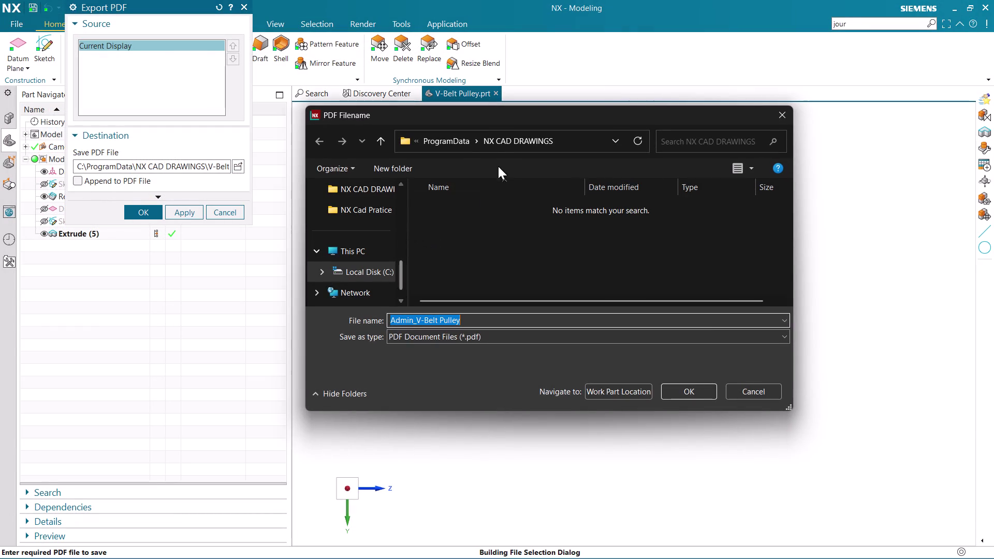
click(457, 143)
scroll(down, 3)
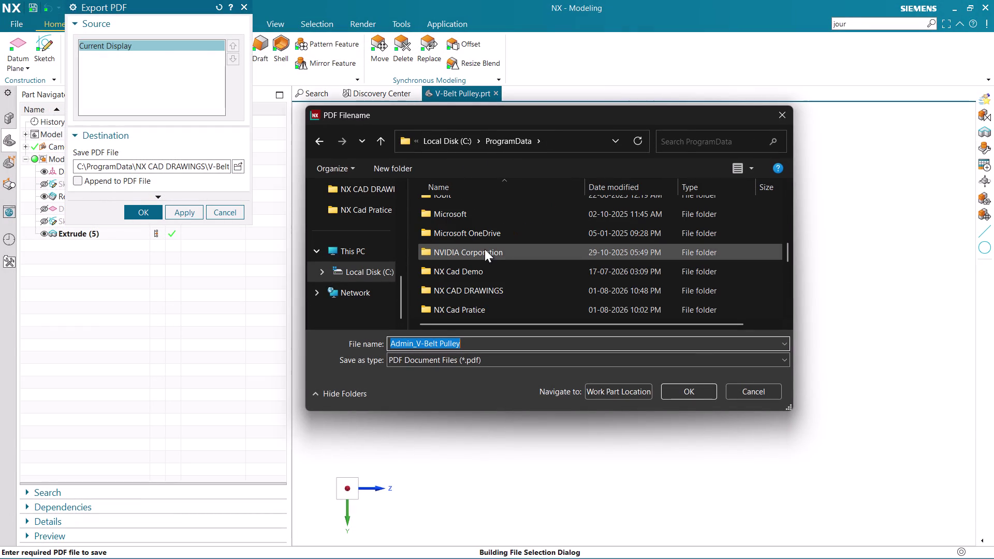
double_click(493, 303)
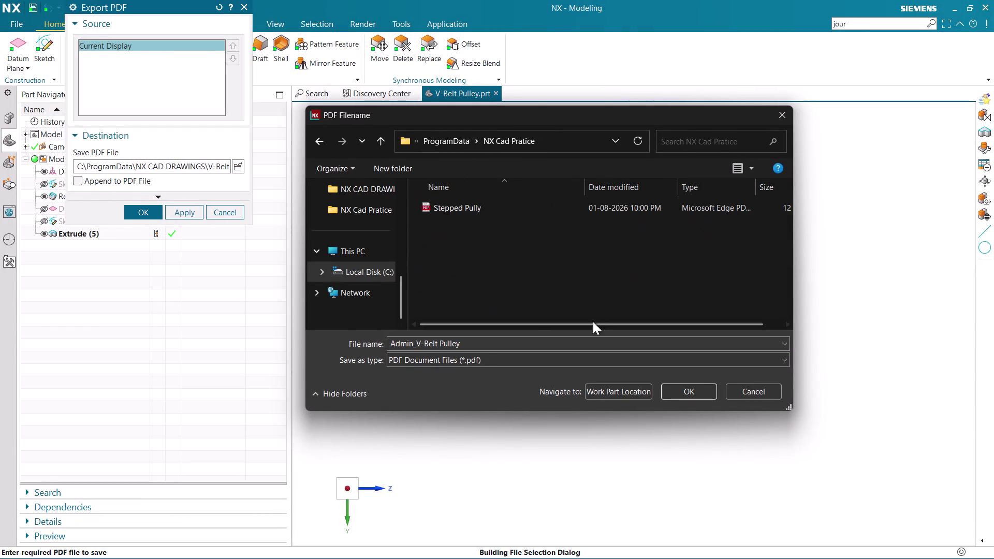
click(672, 389)
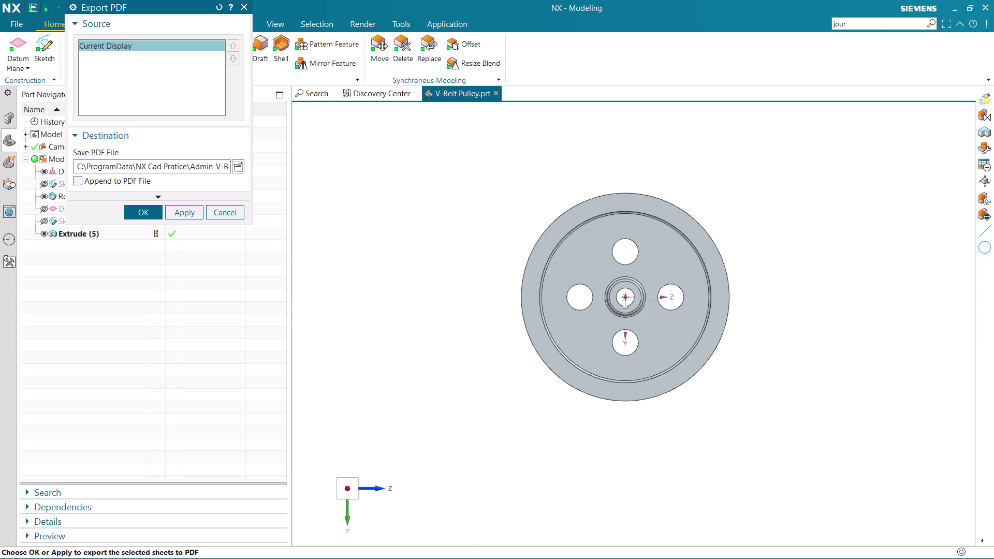
Drop 'Admin_', name the file 'V-Belt Pulley 1' and export the front view.
click(217, 170)
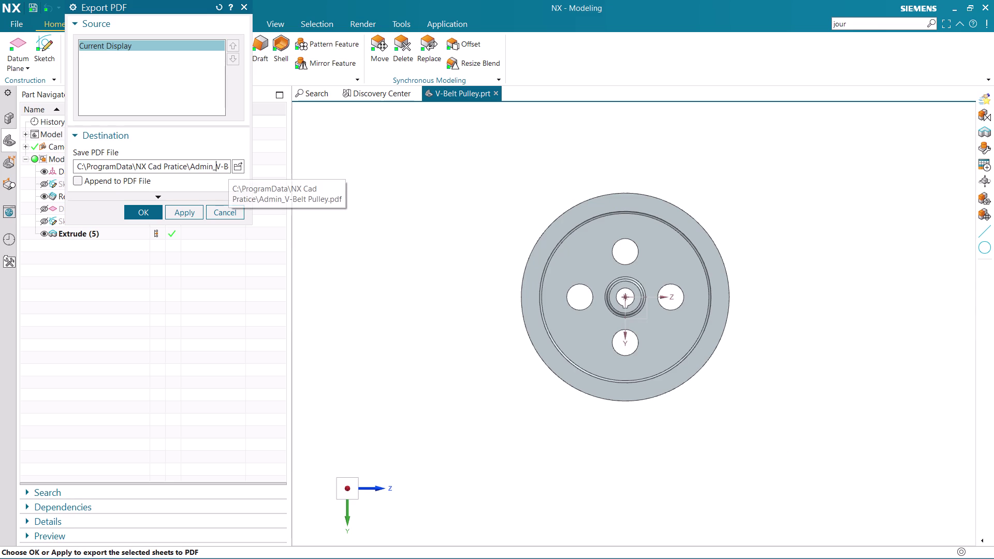
key(BackSpace)
key(BackSpace)
key(BackSpace)
key(BackSpace)
key(BackSpace)
key(BackSpace)
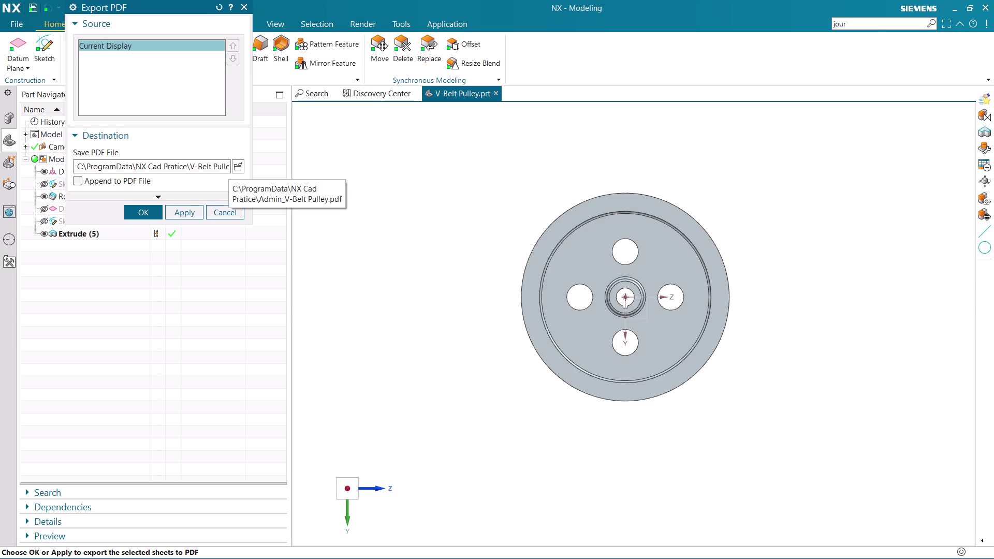
key(Right)
key(Right)
key(Right)
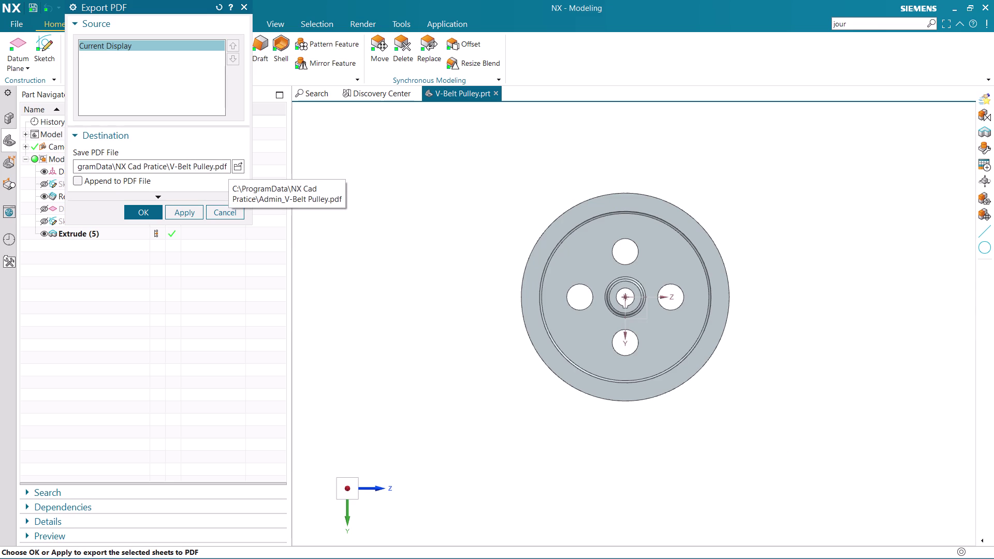
key(Left)
key(Left)
key(Left)
key(Left)
key(space)
text(1)
key(Return)
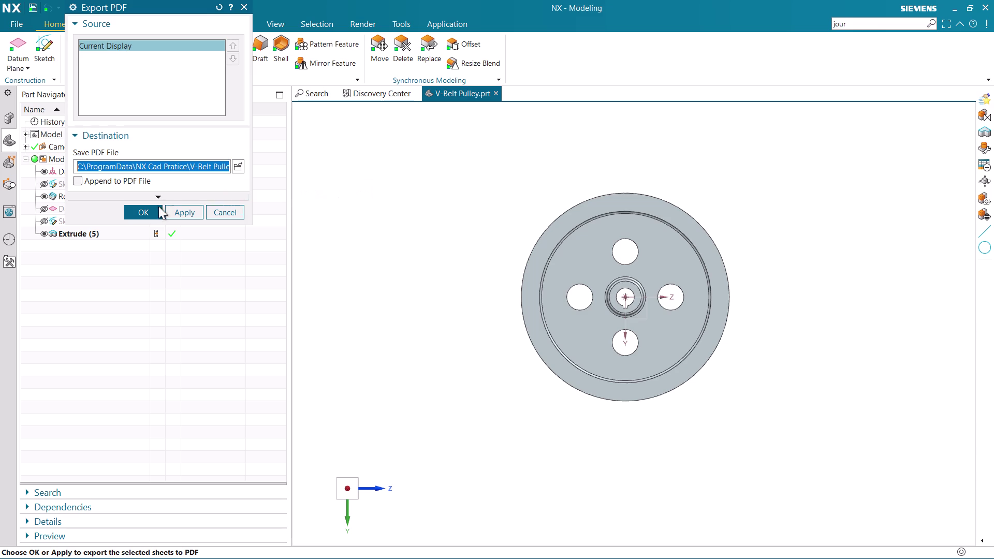
click(153, 212)
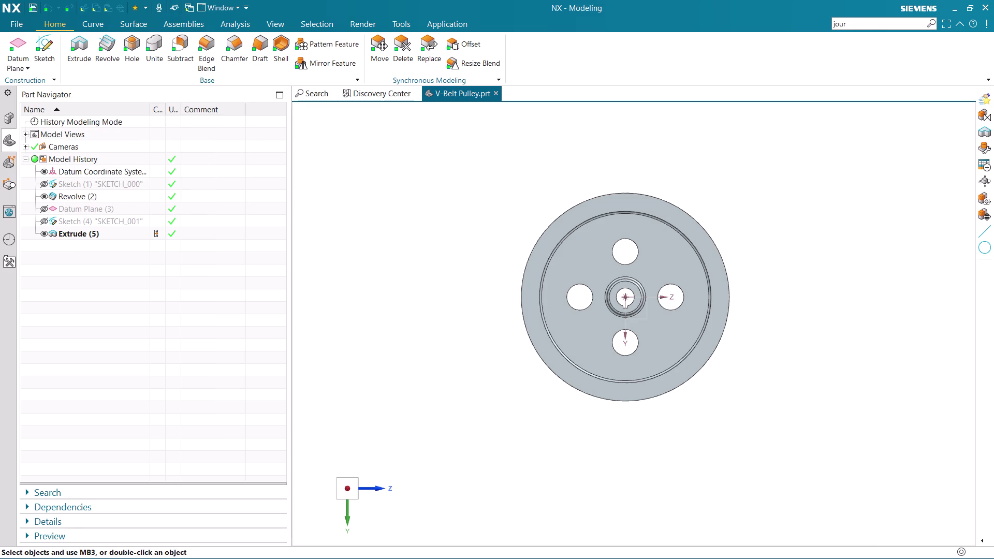
Section the pulley with Ctrl+H and orient the cut squarely to the side.
middle_drag(472, 248, 377, 218)
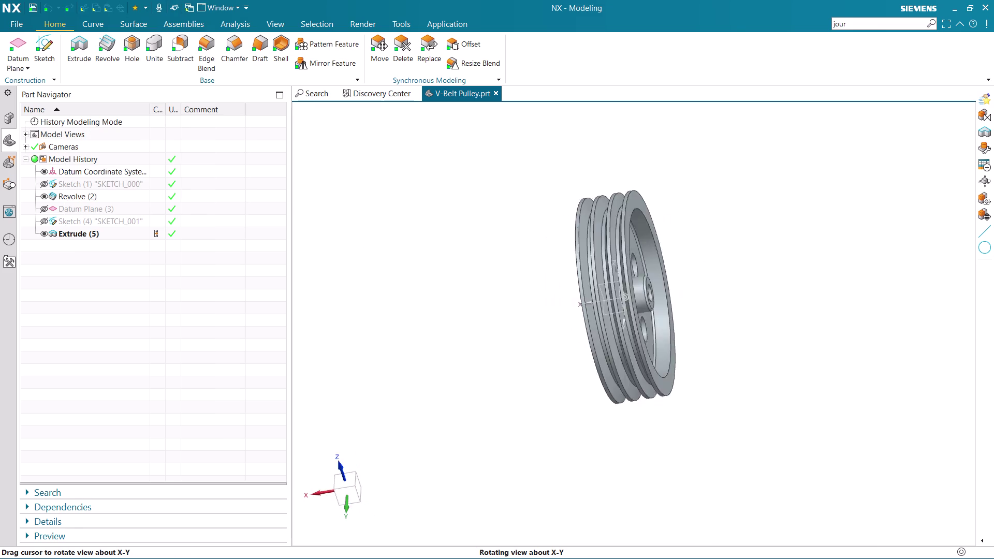
middle_drag(376, 218, 386, 215)
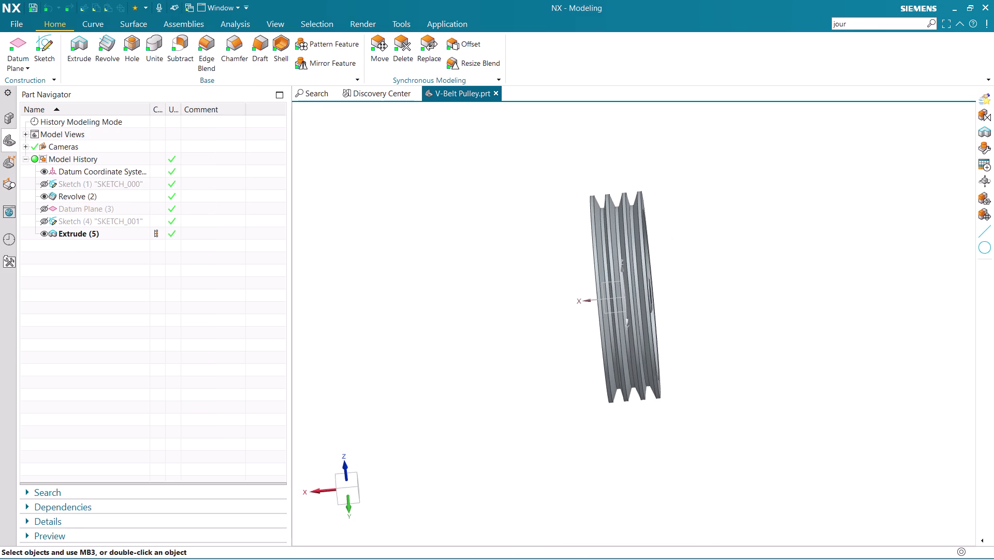
key(ctrl+h)
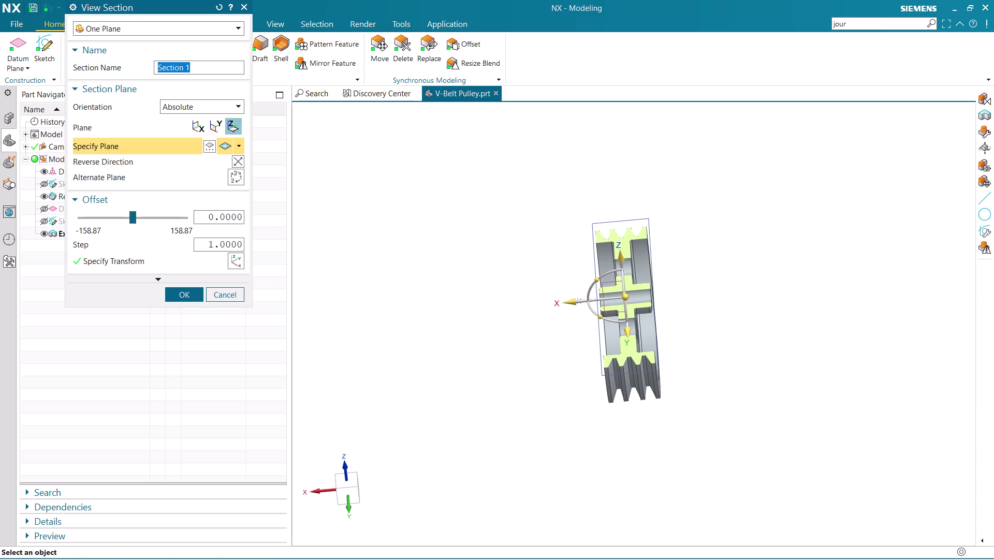
middle_drag(691, 275, 699, 328)
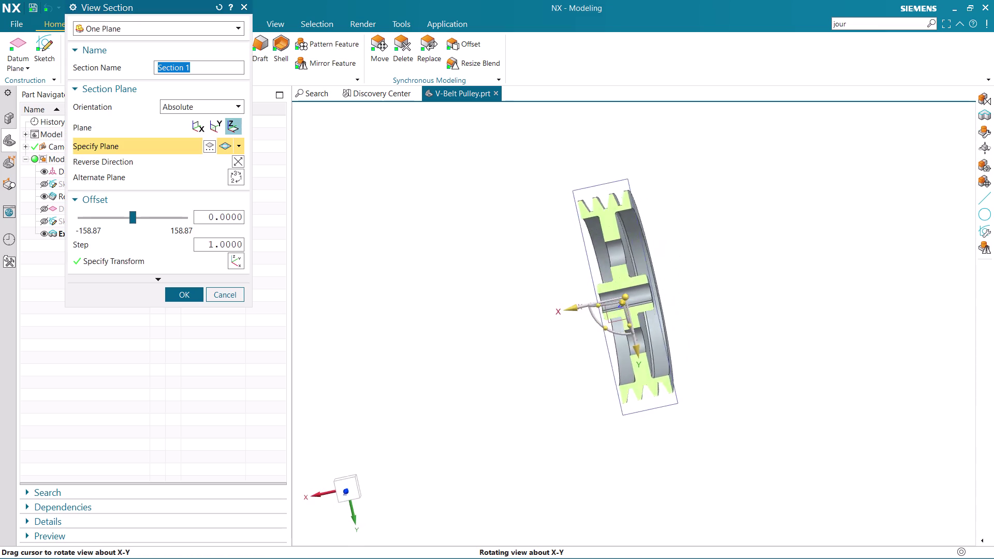
middle_drag(699, 328, 709, 319)
click(349, 492)
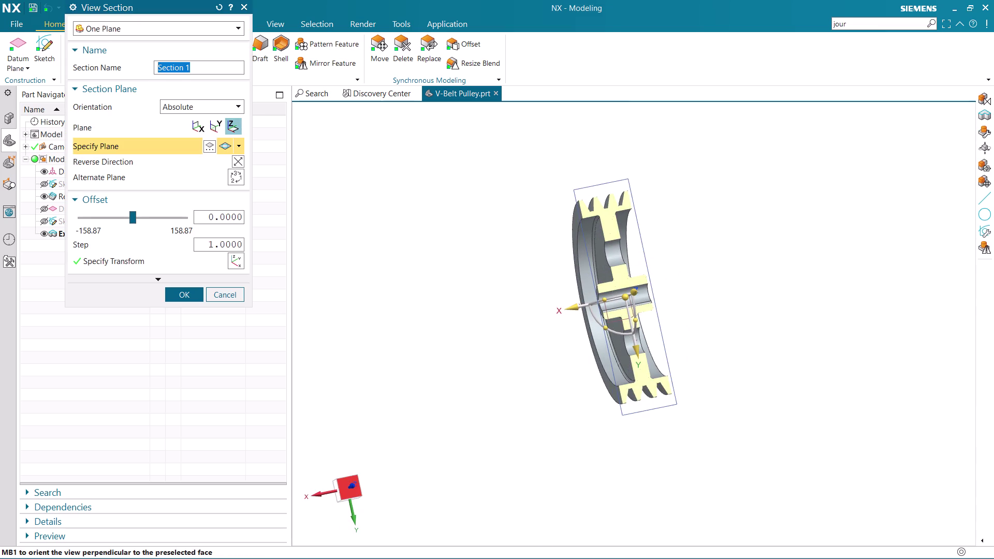
scroll(up, 3)
scroll(up, 3)
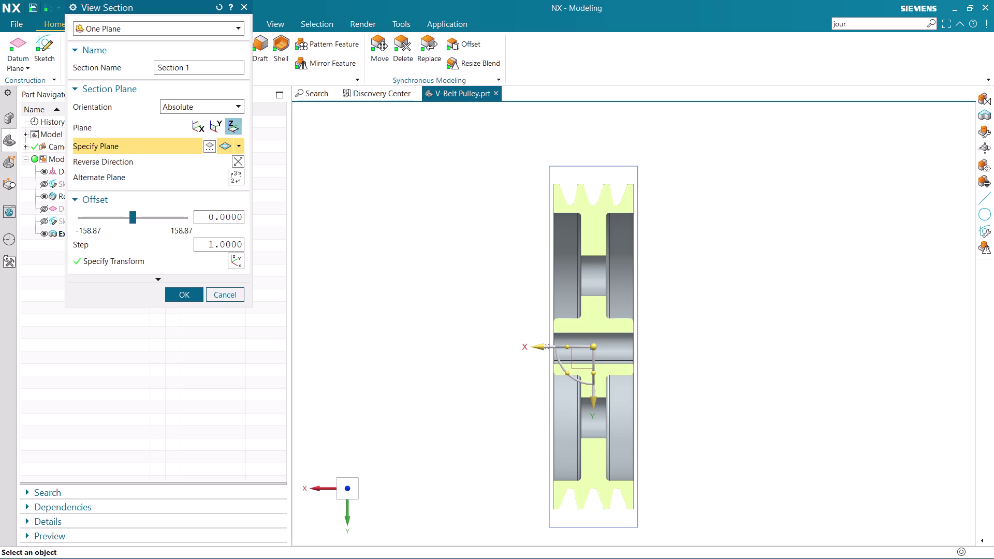
click(182, 292)
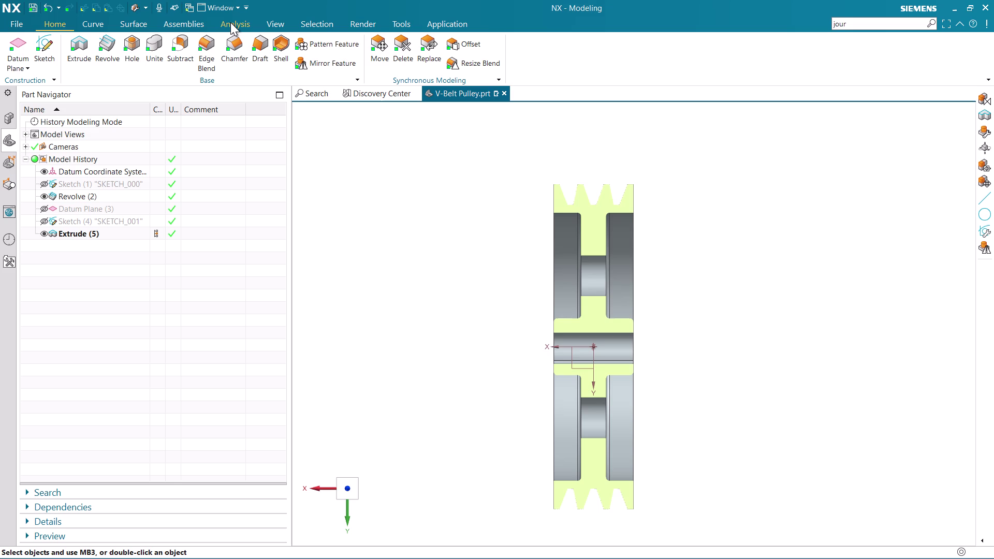
click(275, 20)
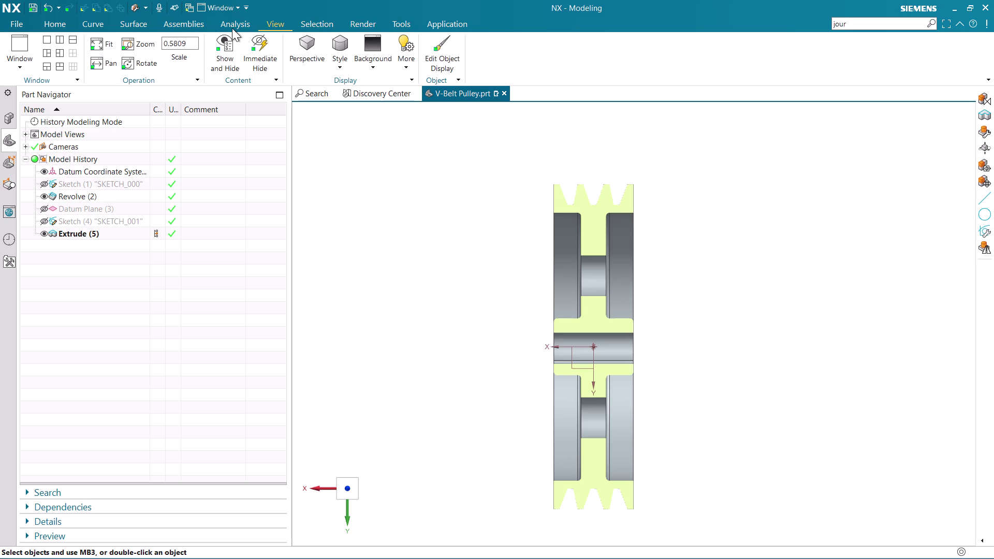
Start a PDF export of the sectioned view from the File menu.
click(54, 22)
click(10, 23)
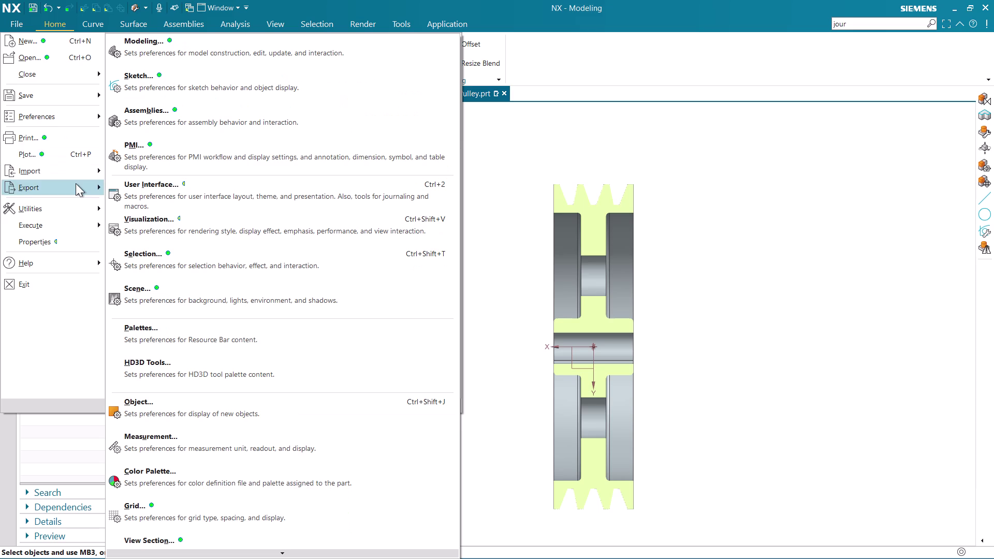
click(188, 195)
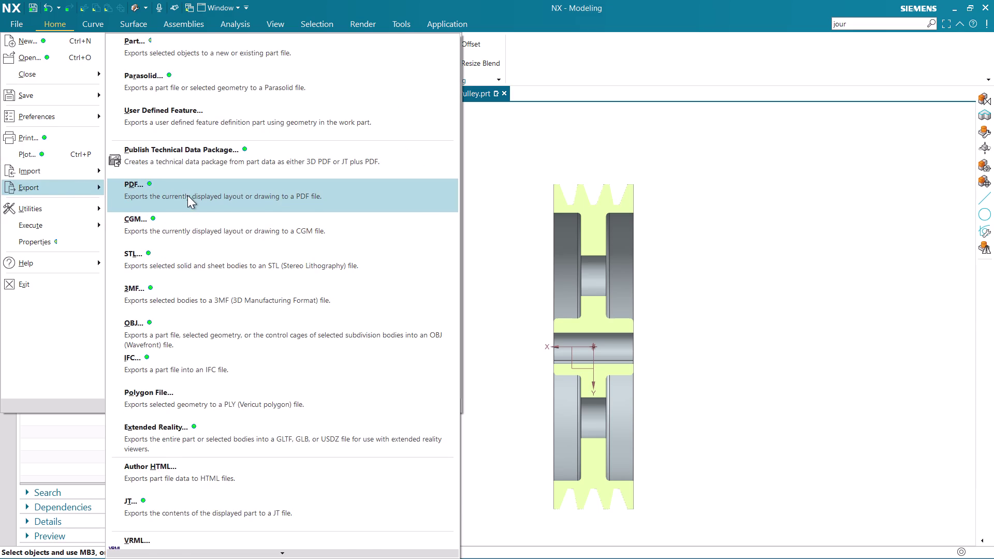
click(217, 167)
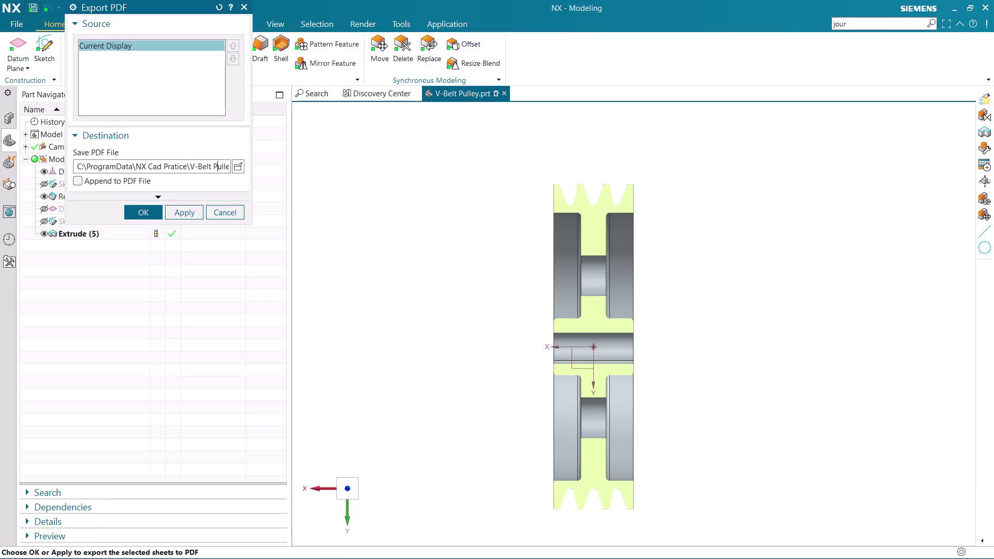
Change the file name ending from 1 to 2 and export V-Belt Pulley 2.pdf.
key(Right)
key(Right)
key(Right)
key(Right)
key(Right)
key(Right)
key(Right)
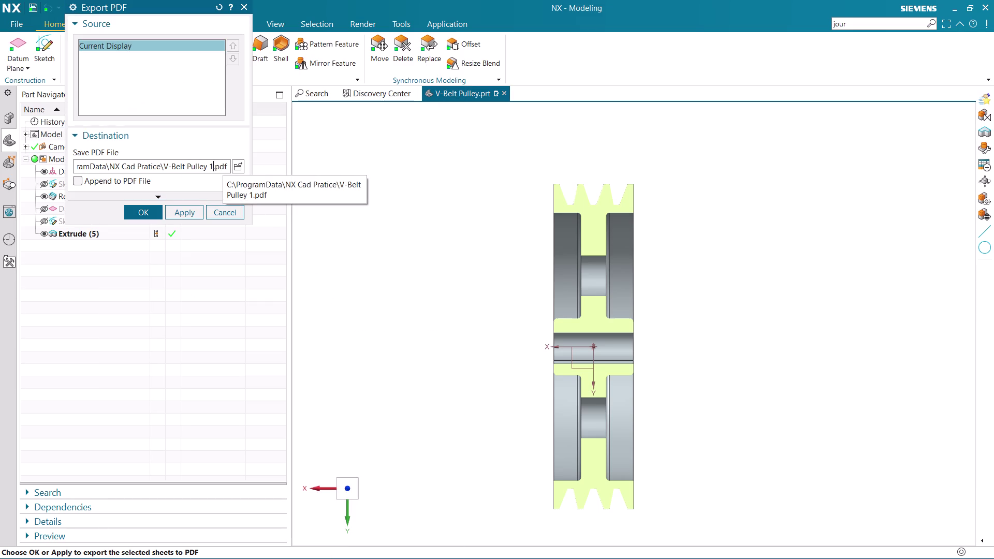
key(BackSpace)
key(2)
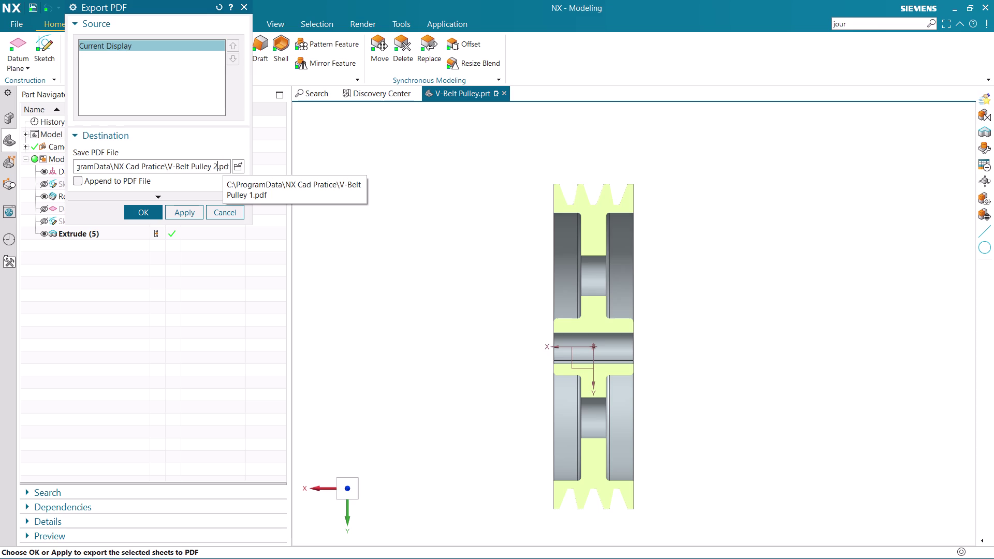
key(Return)
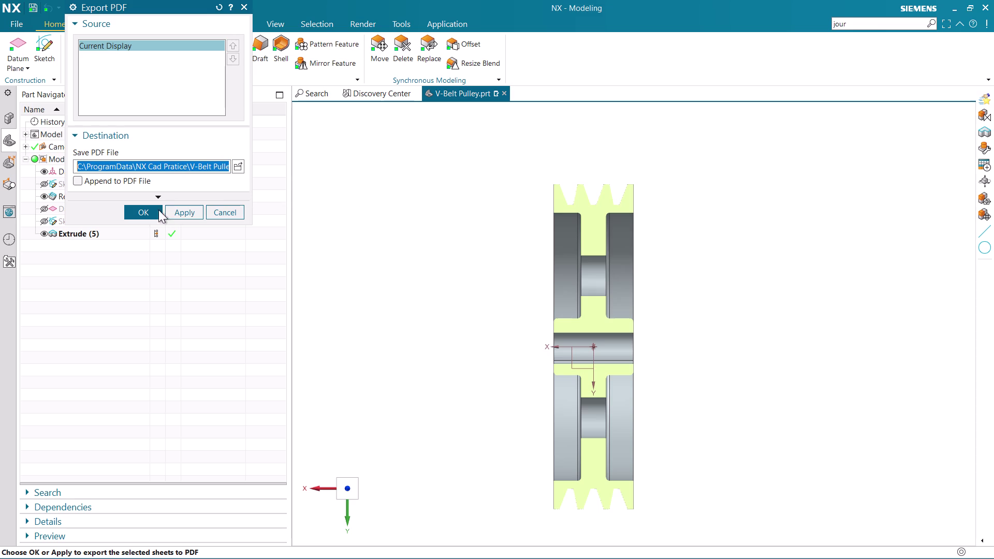
click(146, 206)
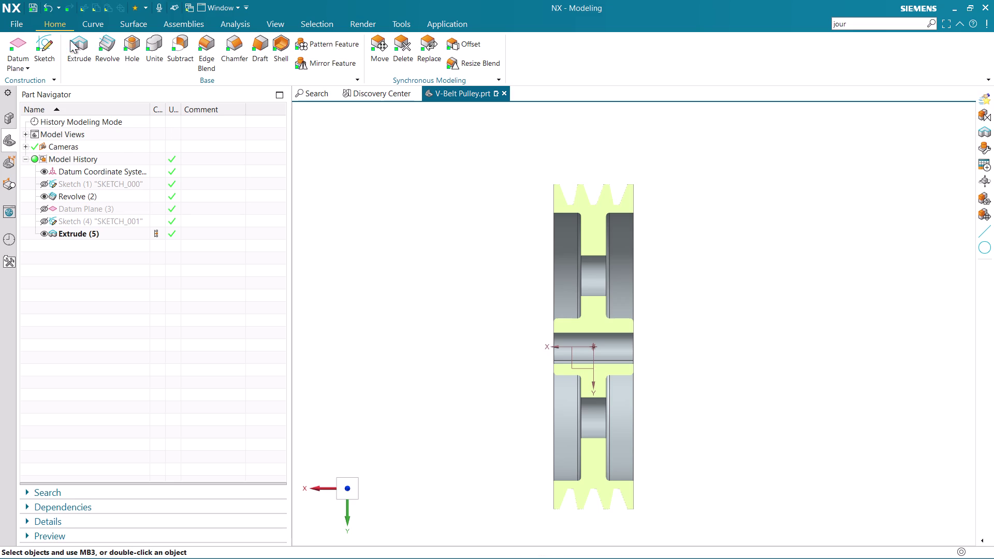
click(18, 22)
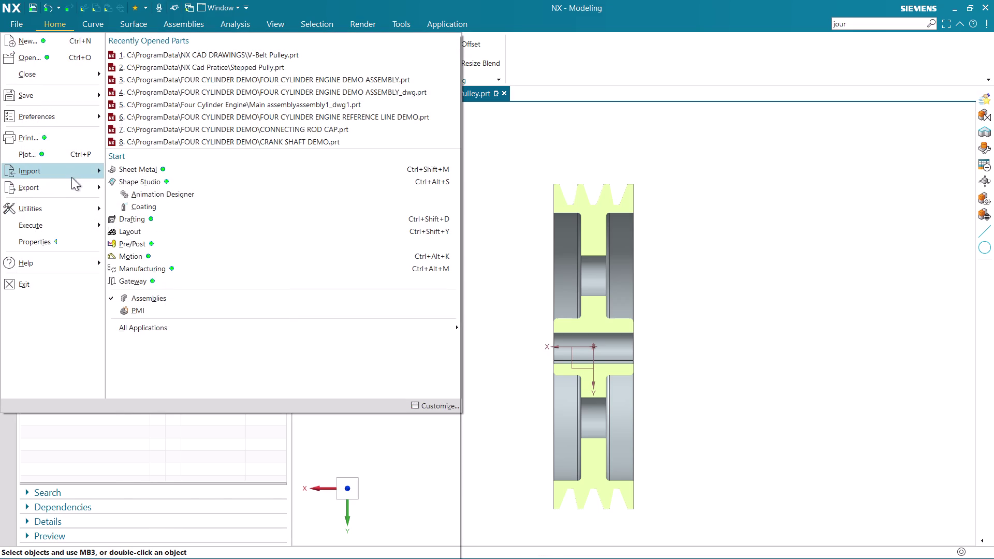
click(170, 197)
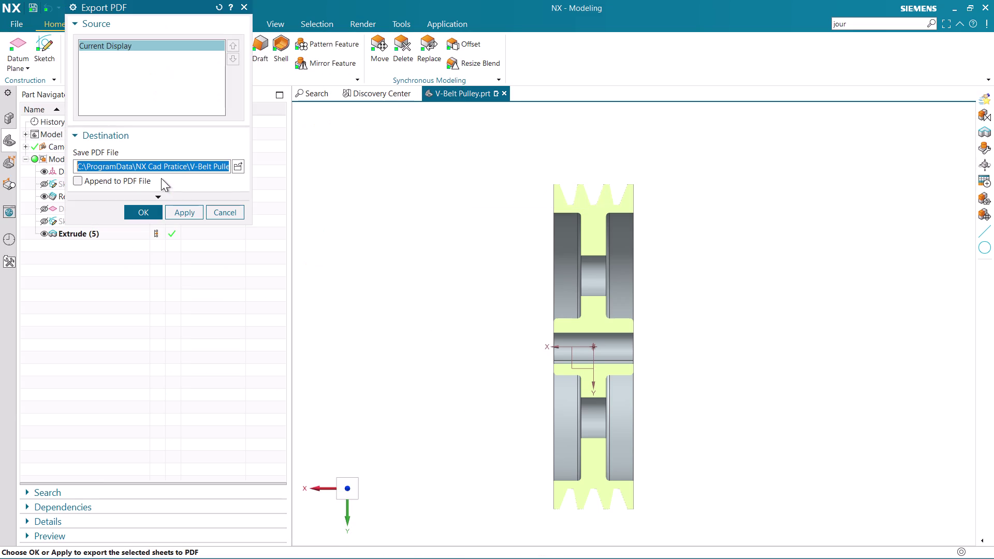
click(154, 192)
click(154, 196)
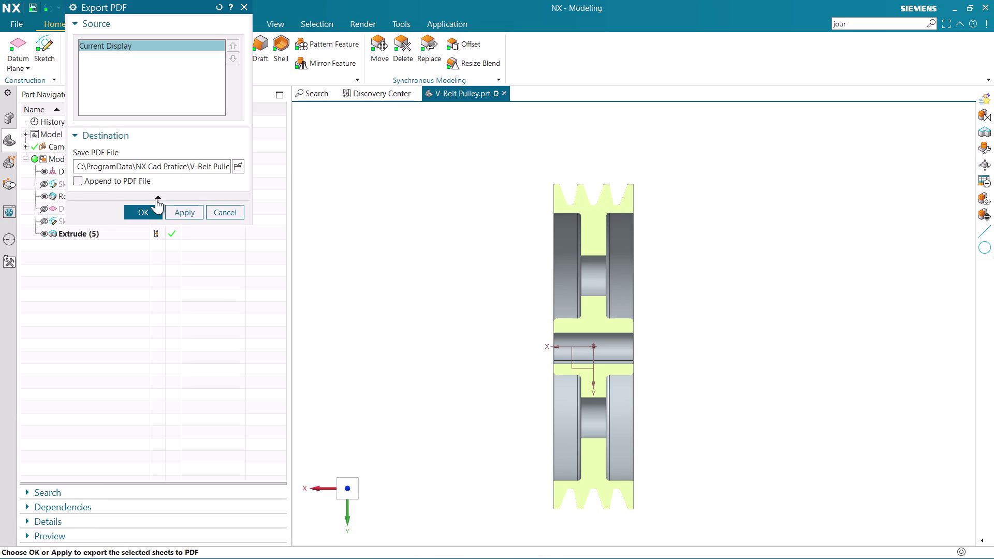
click(78, 198)
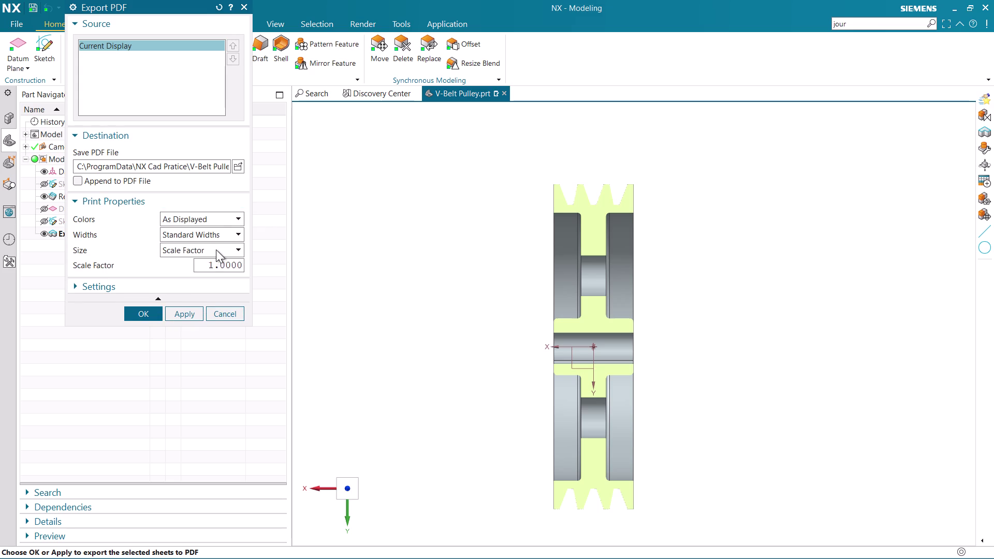
click(83, 287)
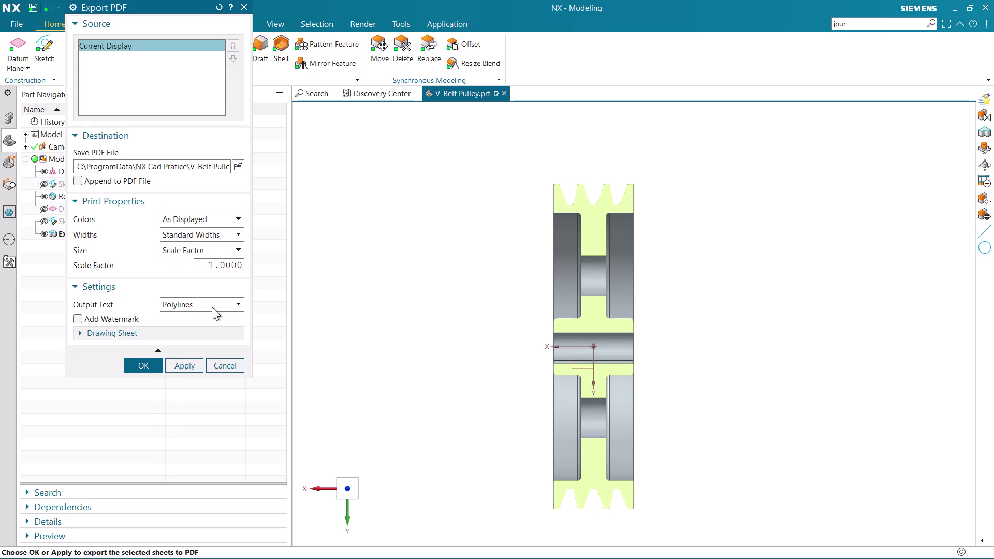
click(209, 307)
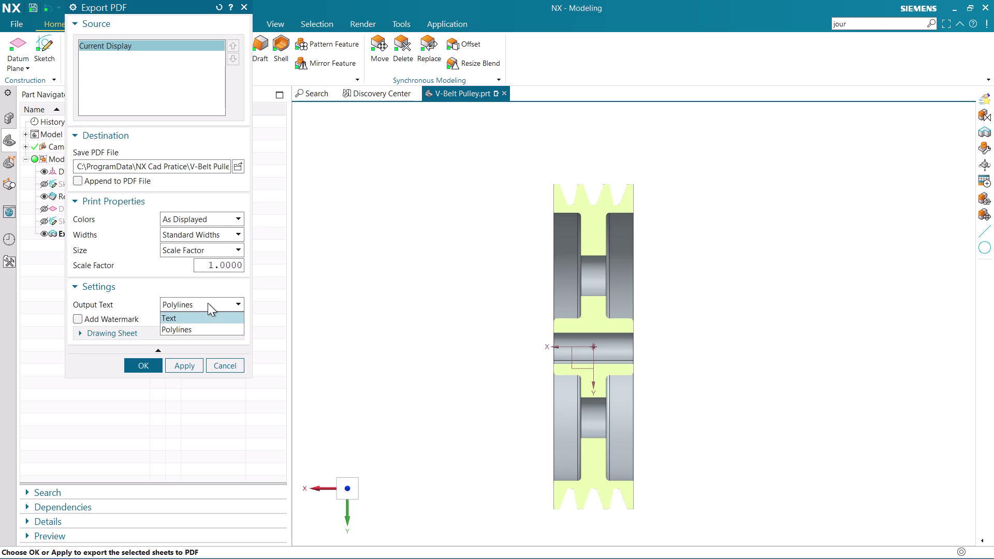
click(208, 302)
click(85, 332)
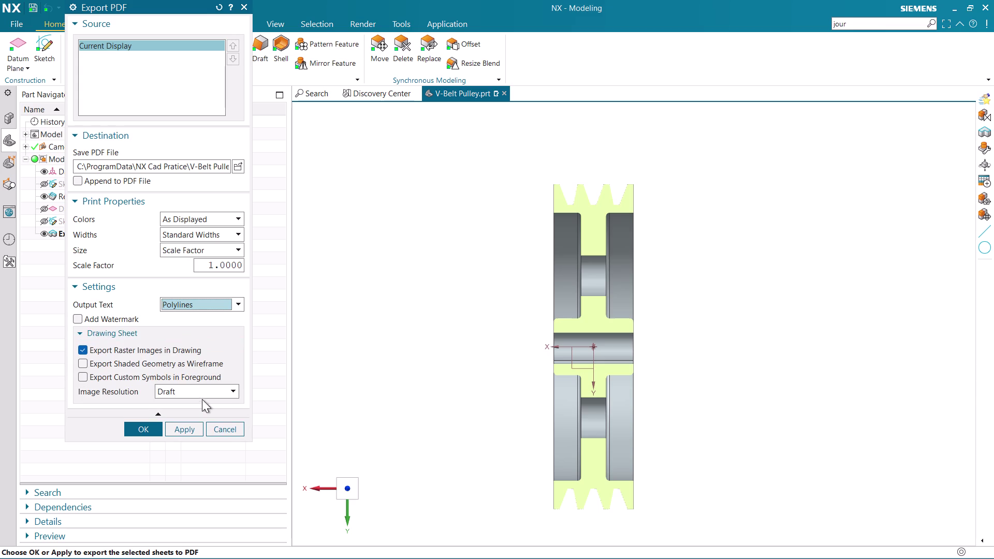
click(227, 430)
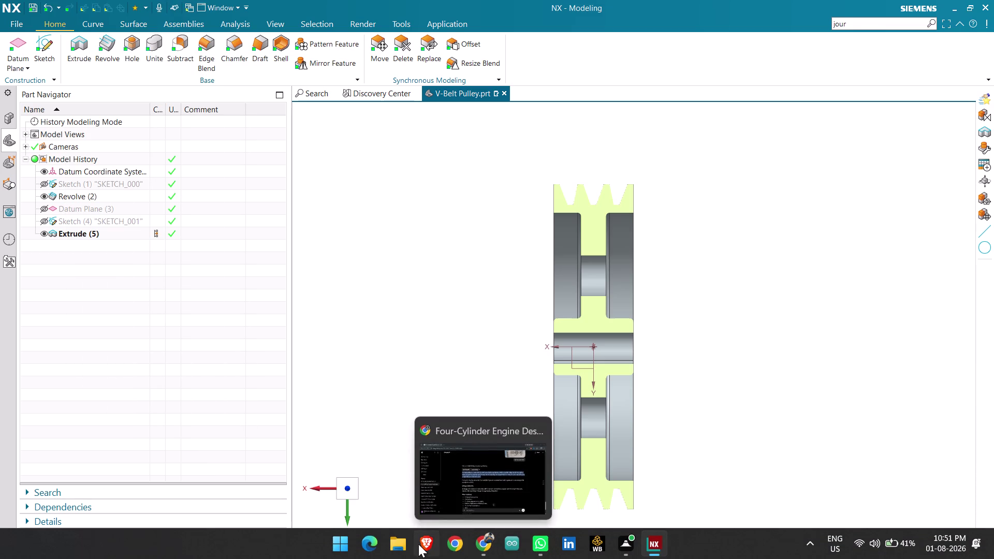
Open V-Belt Pulley 1 PDF from NX Cad Pratice, then close it.
click(398, 544)
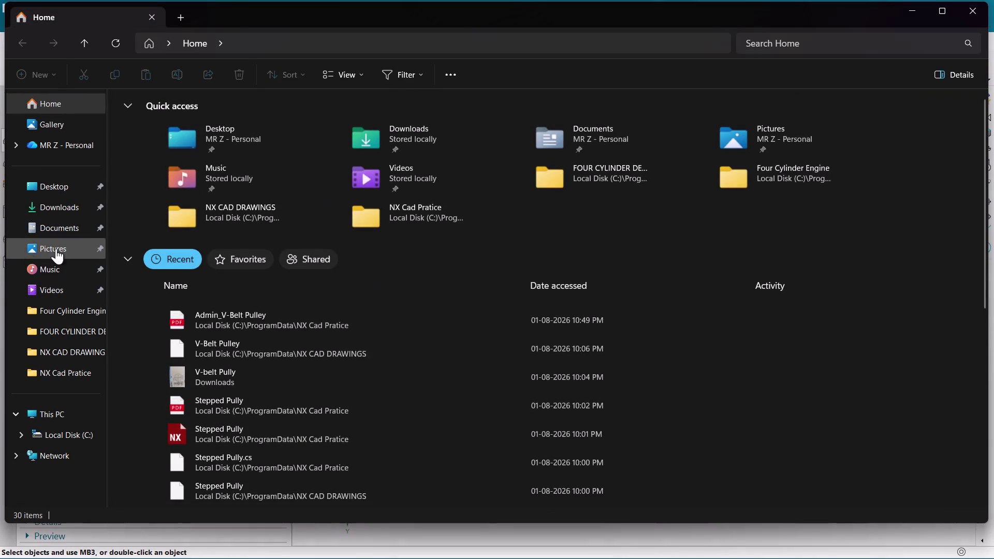
click(59, 197)
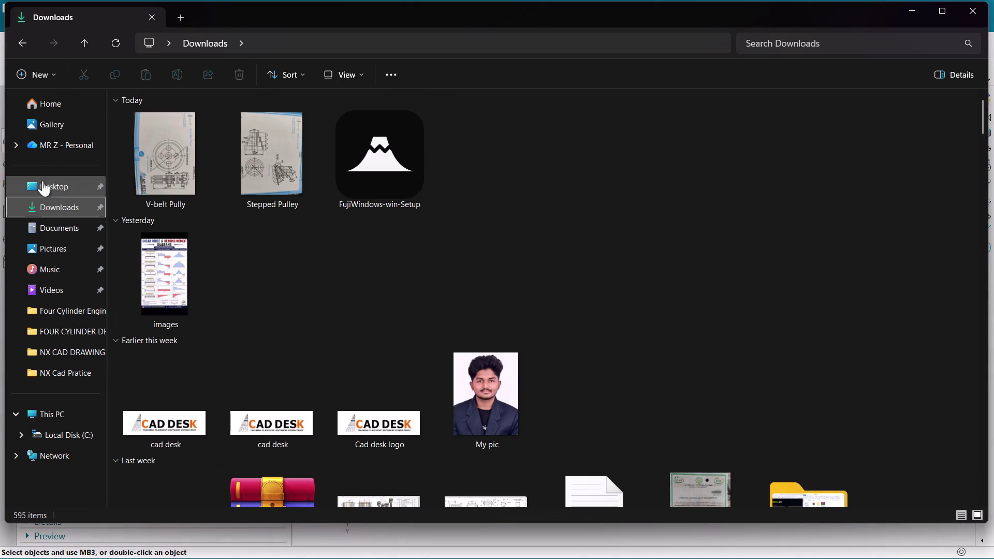
click(67, 354)
click(68, 371)
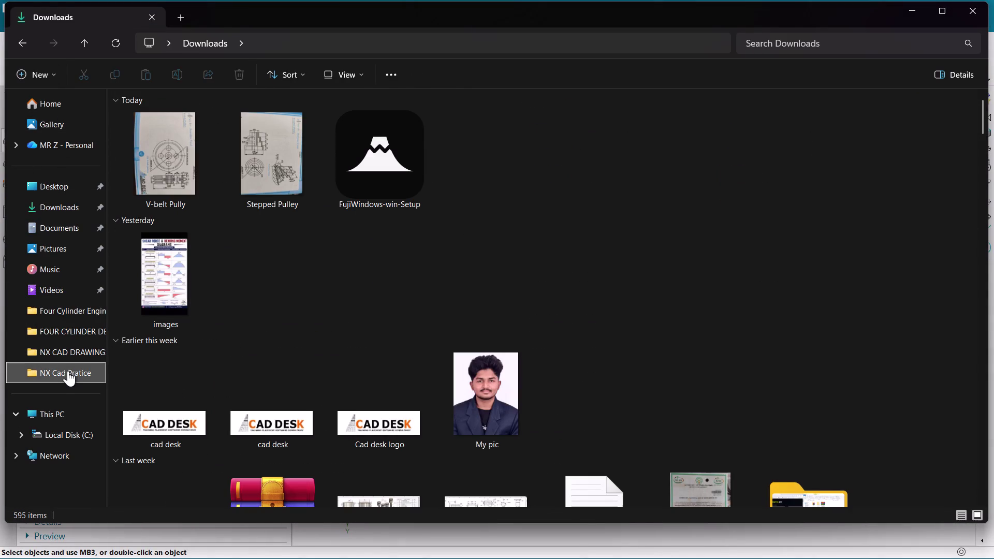
double_click(178, 451)
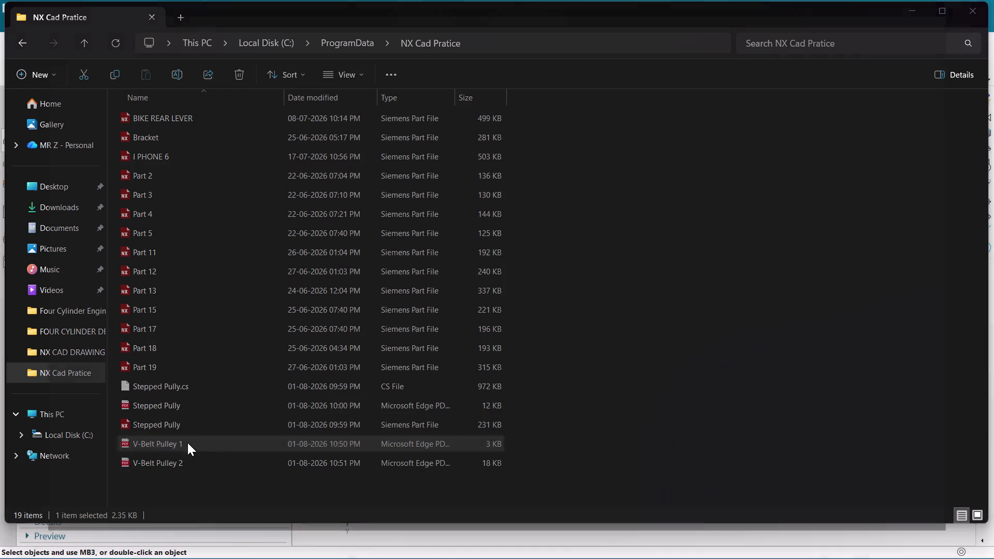
scroll(down, 3)
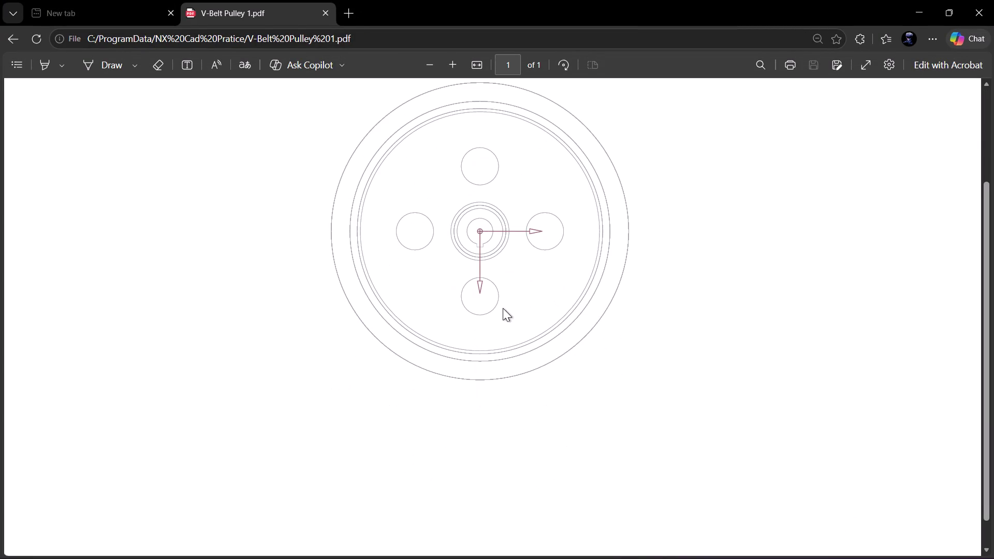
click(993, 4)
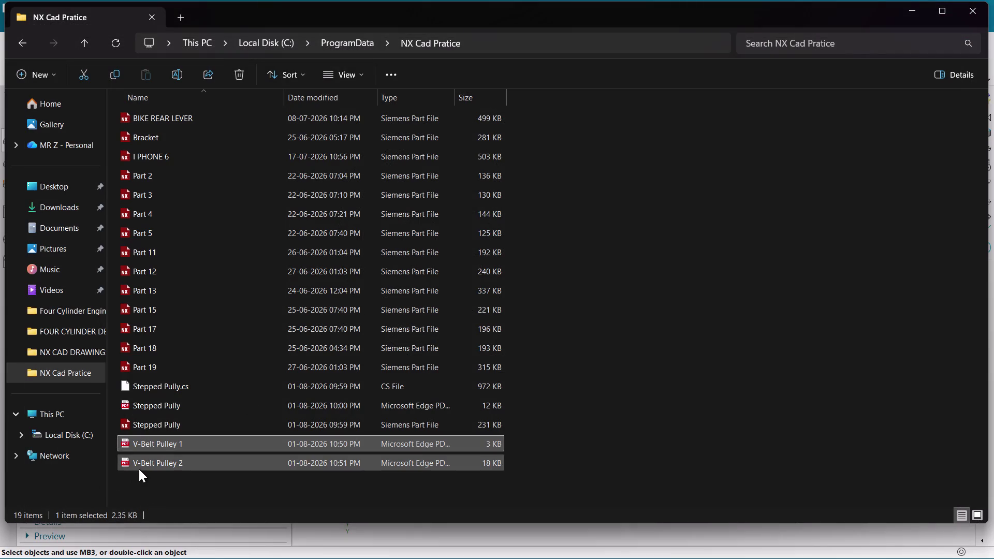
Review V-Belt Pulley 2 PDF, then close it and File Explorer.
double_click(141, 468)
scroll(down, 3)
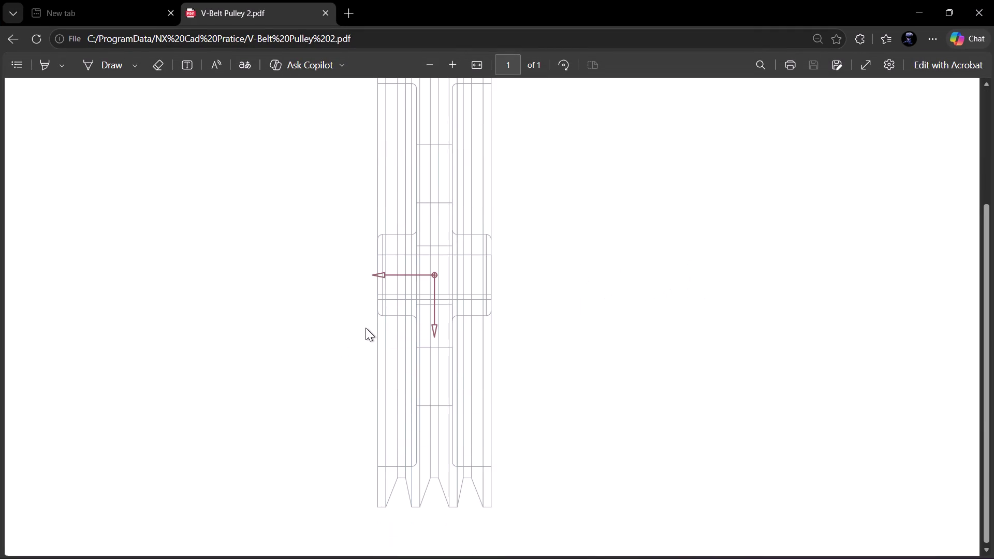
scroll(up, 3)
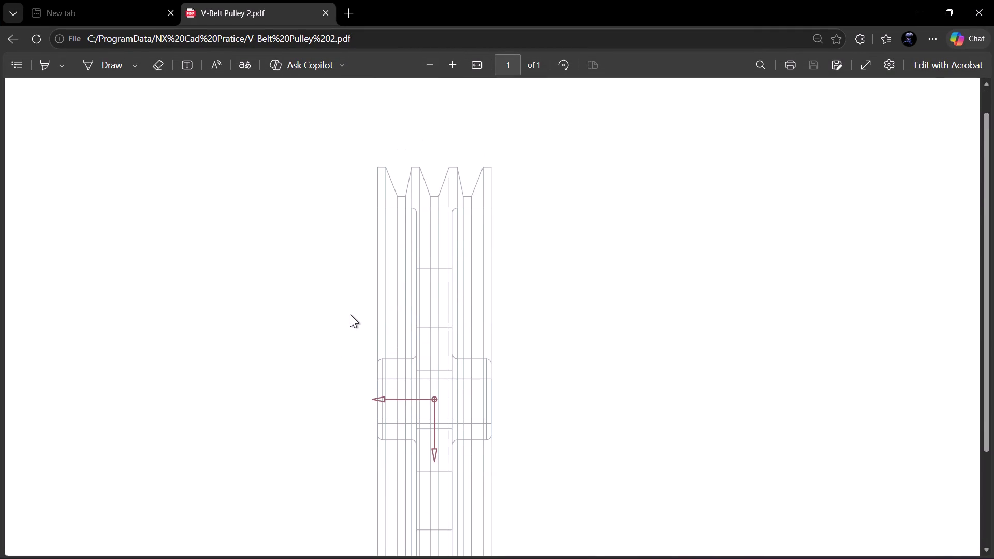
scroll(down, 3)
scroll(down, 3)
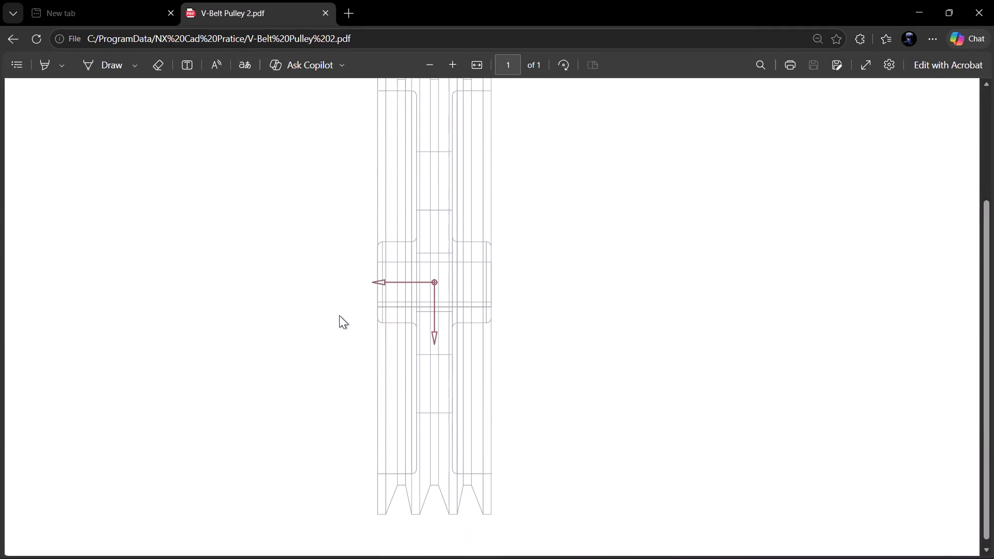
scroll(up, 3)
scroll(up, 3)
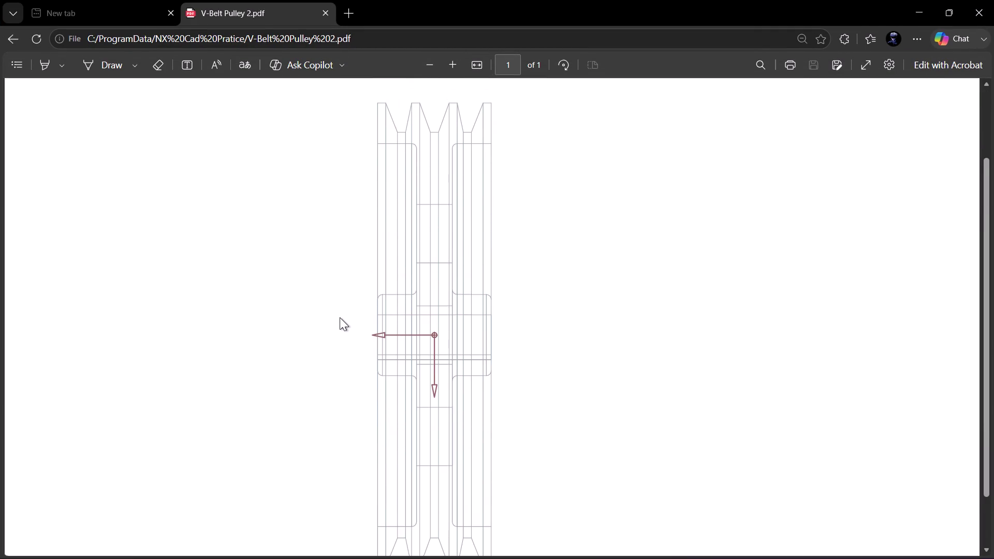
click(993, 0)
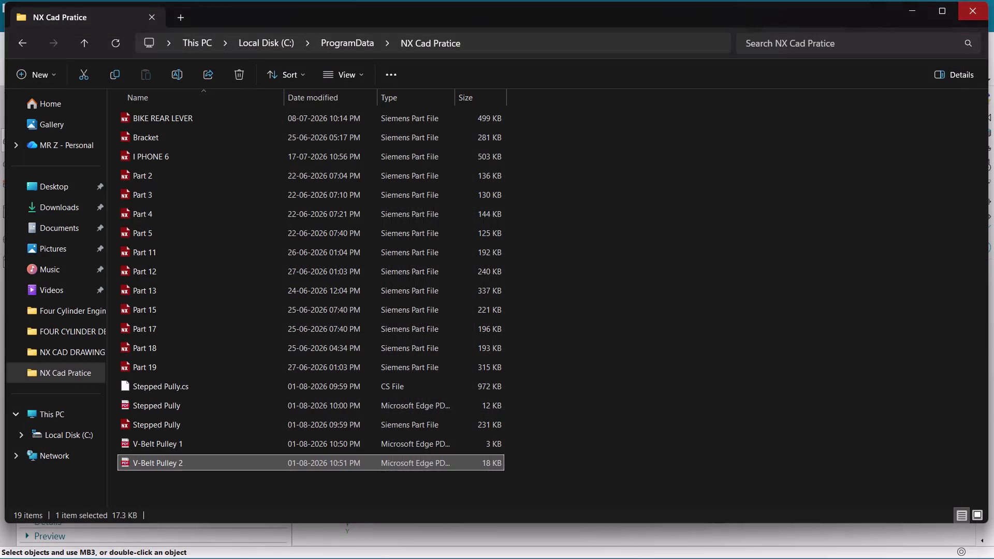
click(972, 16)
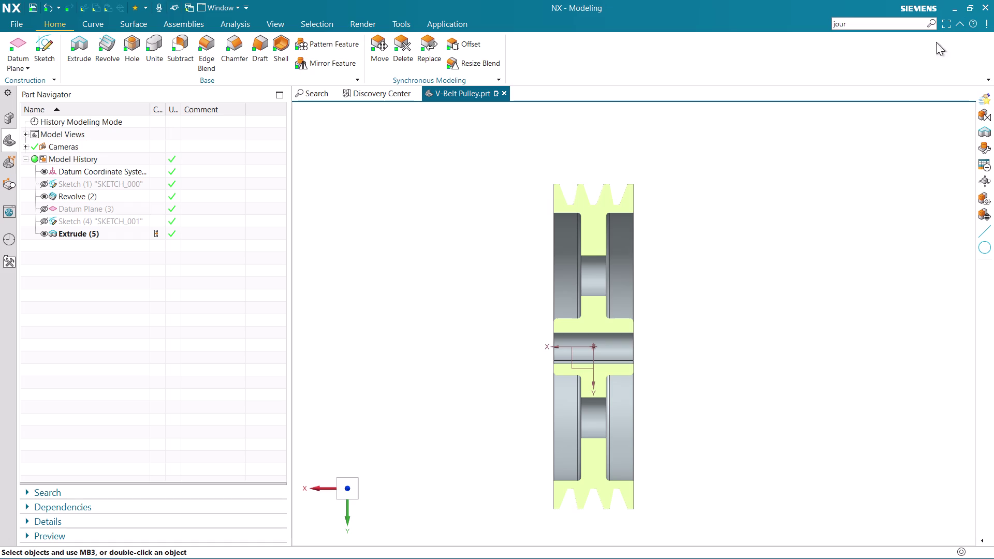